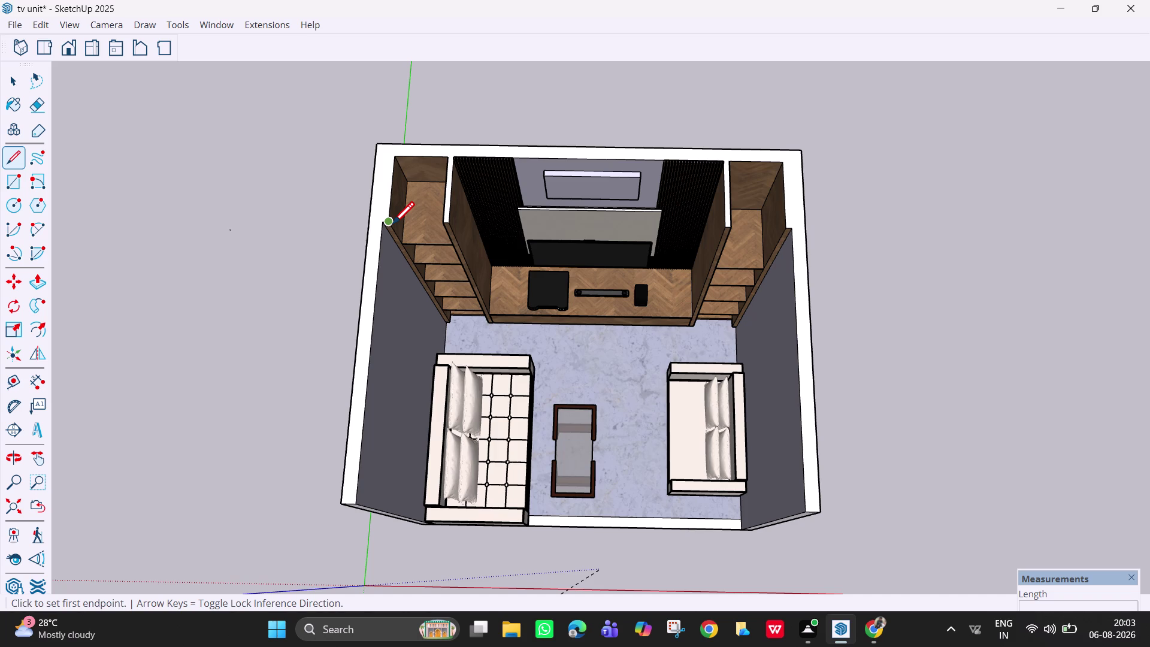
Draw edges along the back wall top and down the right wall's top rim.
click(392, 226)
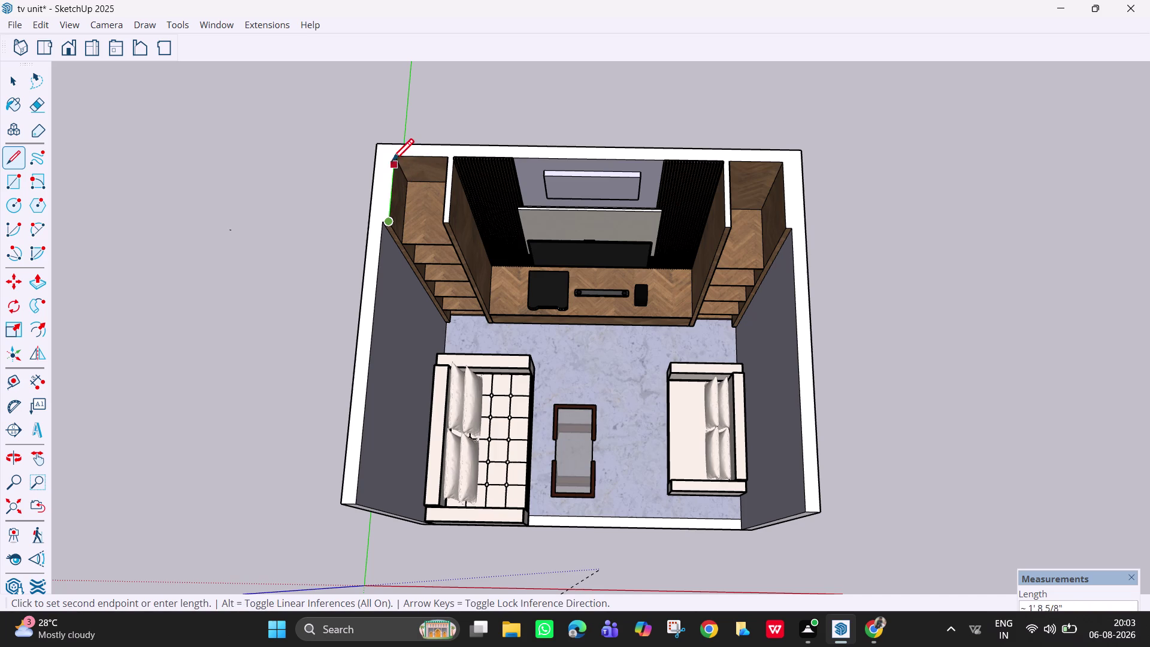
click(393, 158)
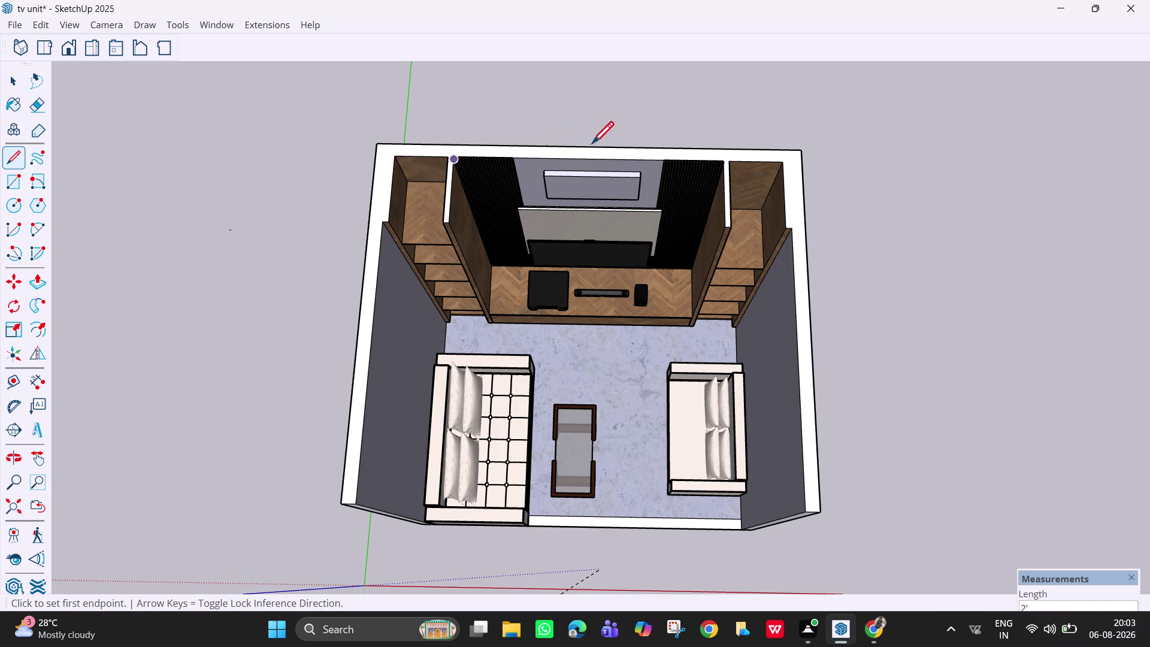
click(781, 165)
click(788, 229)
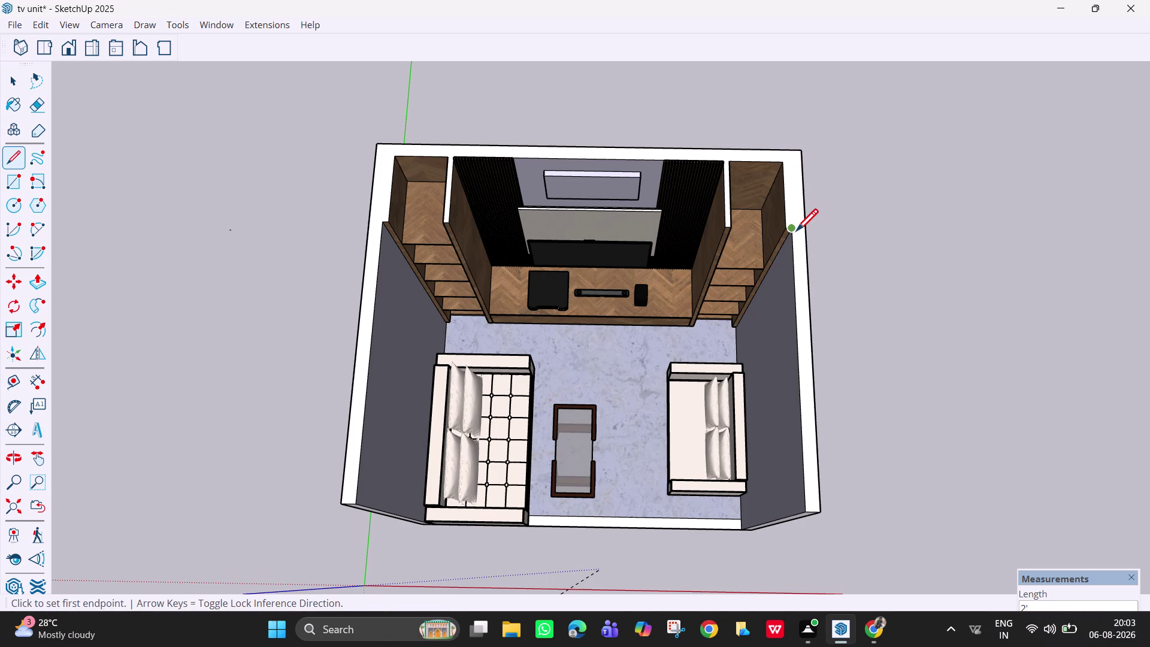
click(796, 230)
scroll(up, 3)
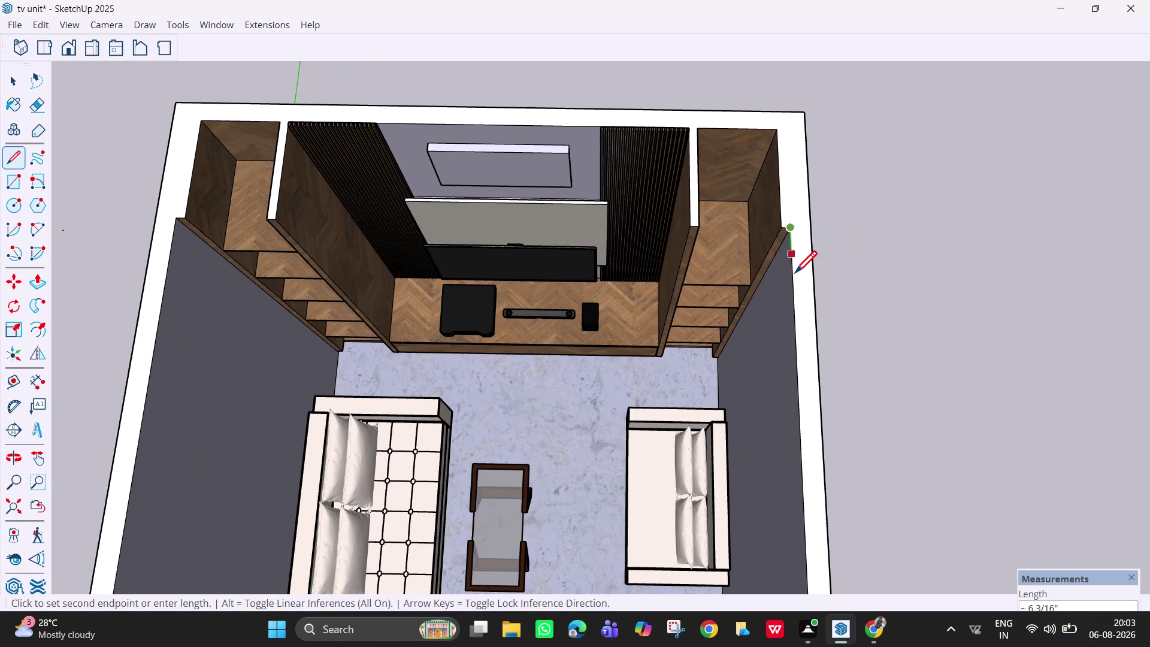
scroll(down, 3)
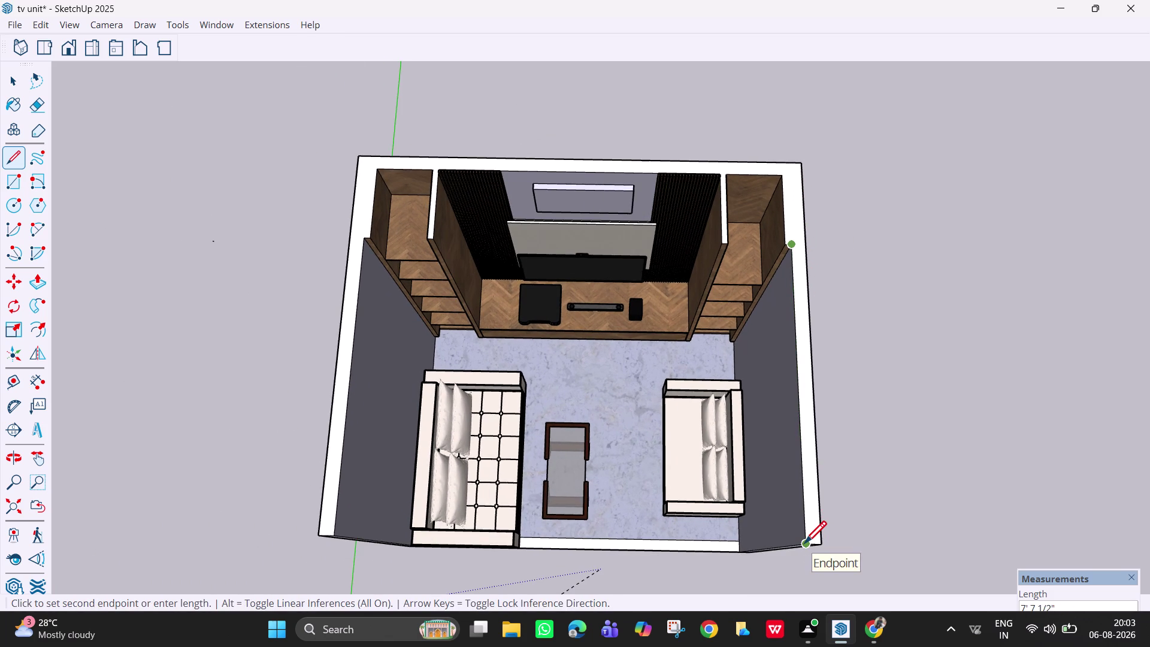
click(804, 546)
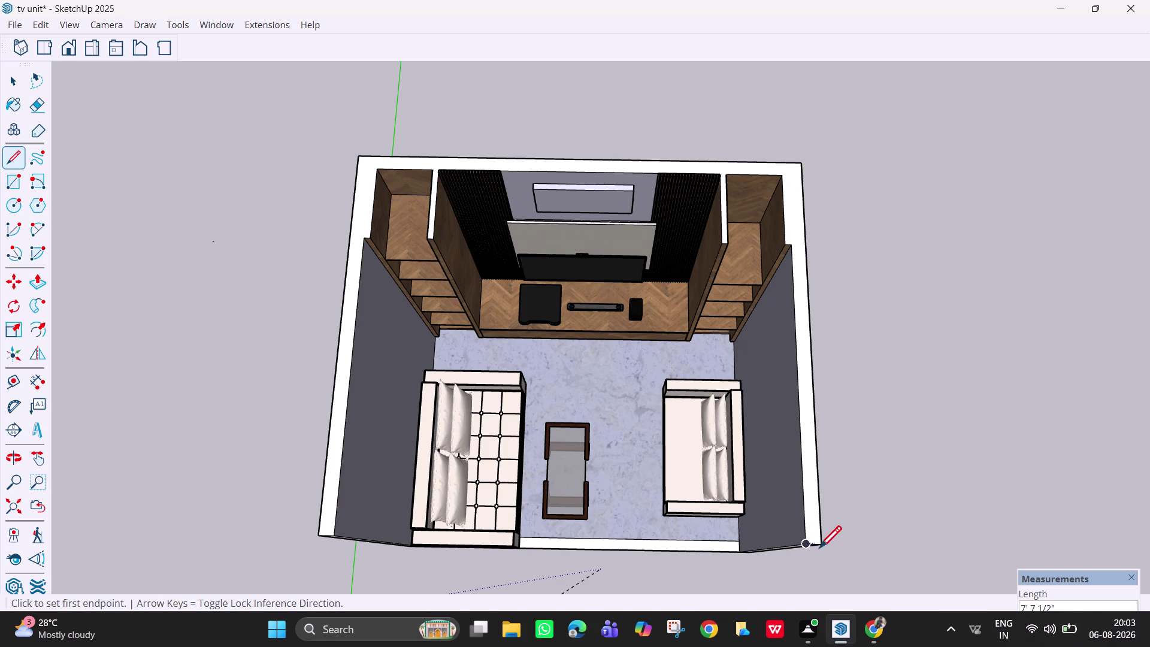
click(823, 546)
key(space)
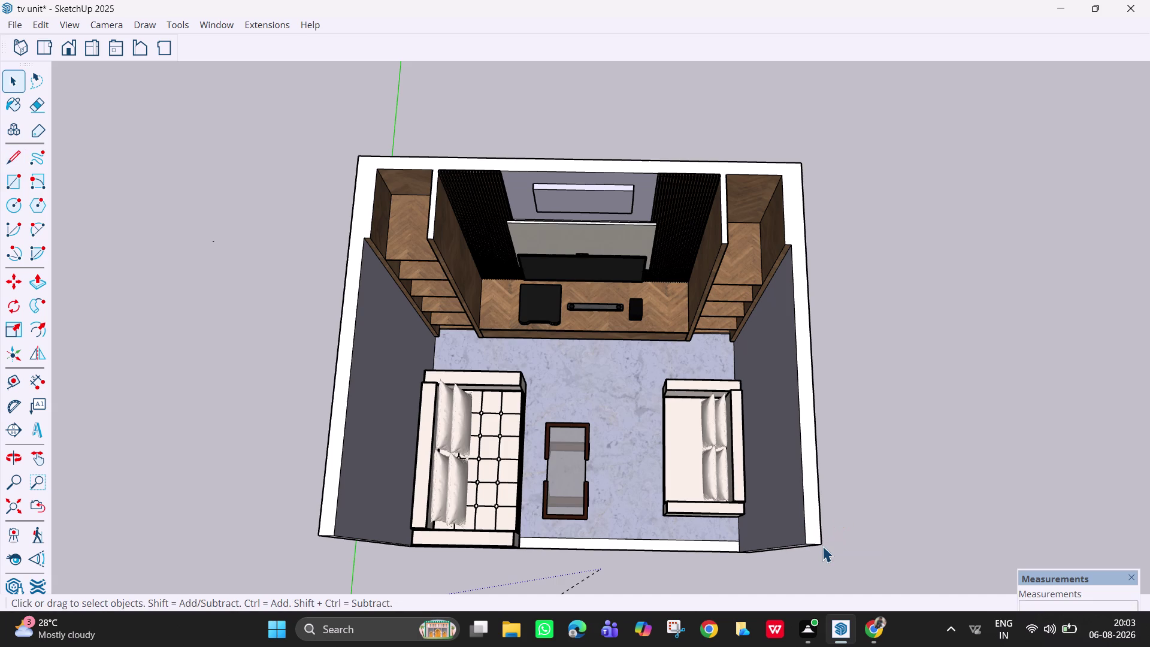
Draw an edge across the left wall's top rim to the back-left corner.
middle_drag(352, 513, 370, 442)
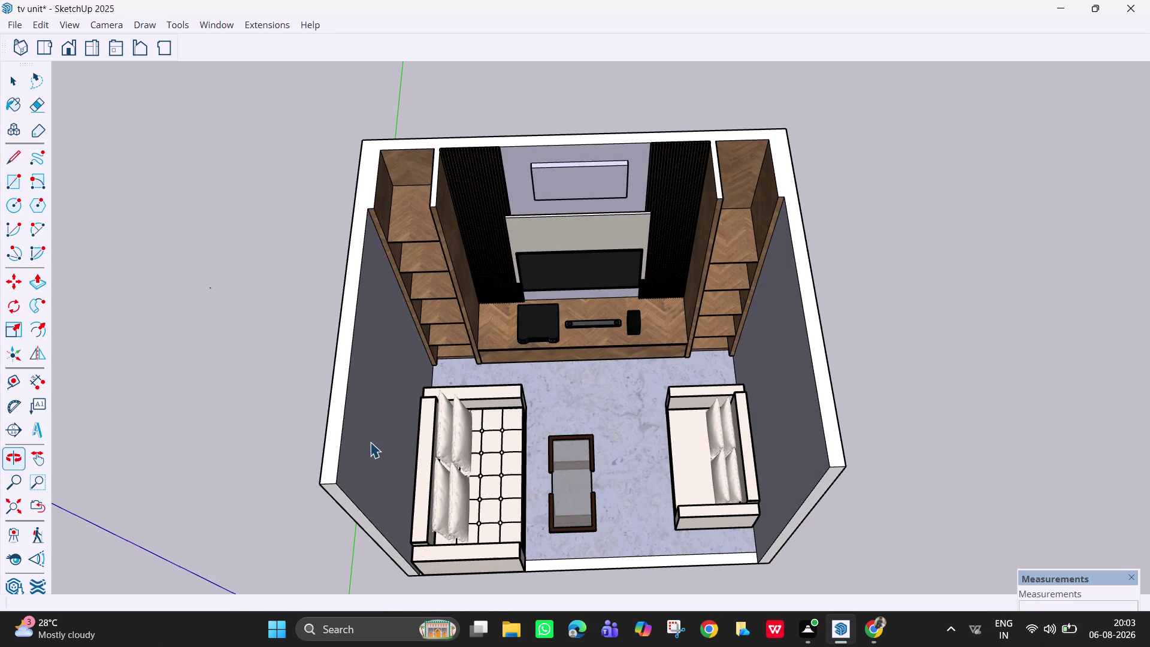
key(l)
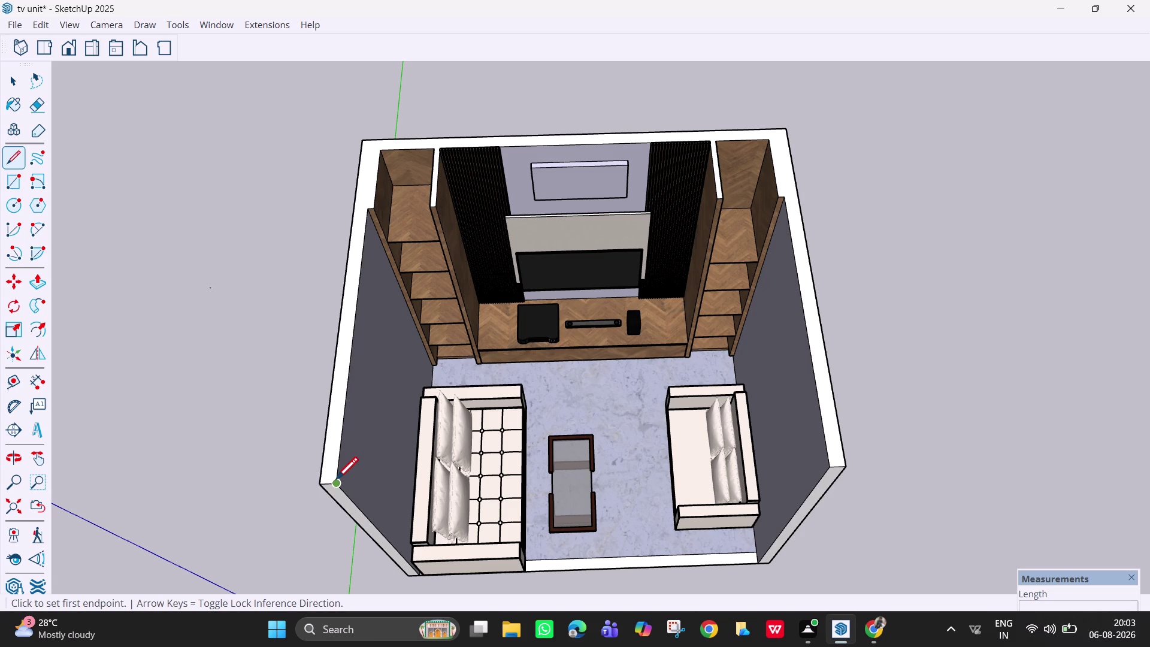
middle_click(394, 248)
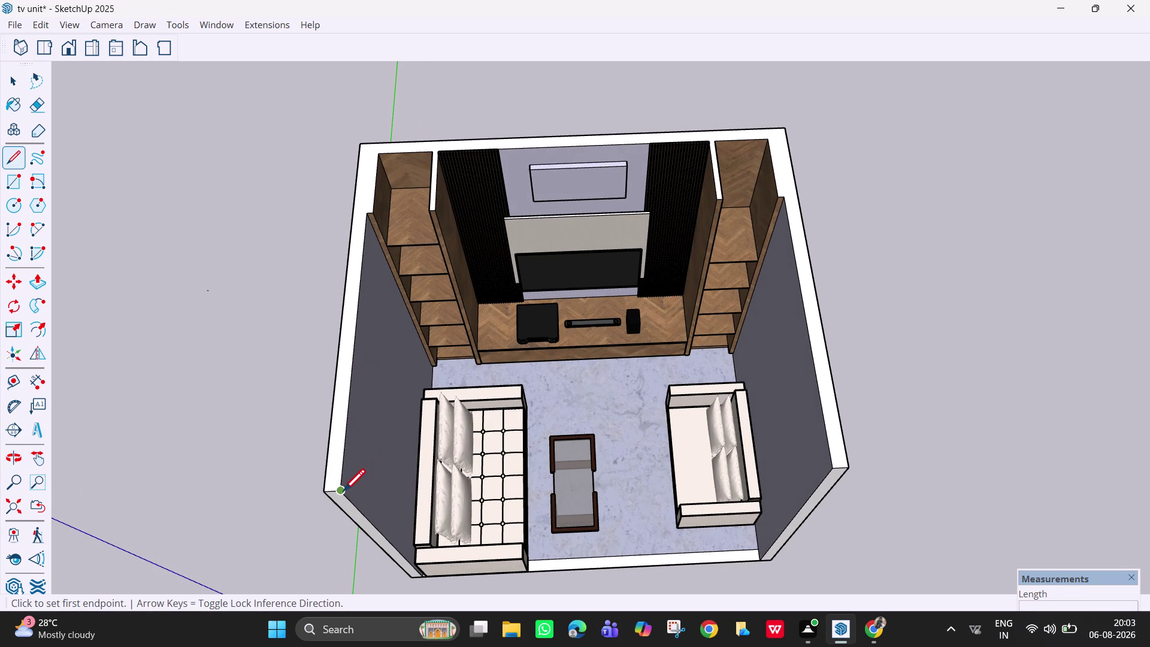
click(343, 493)
click(367, 216)
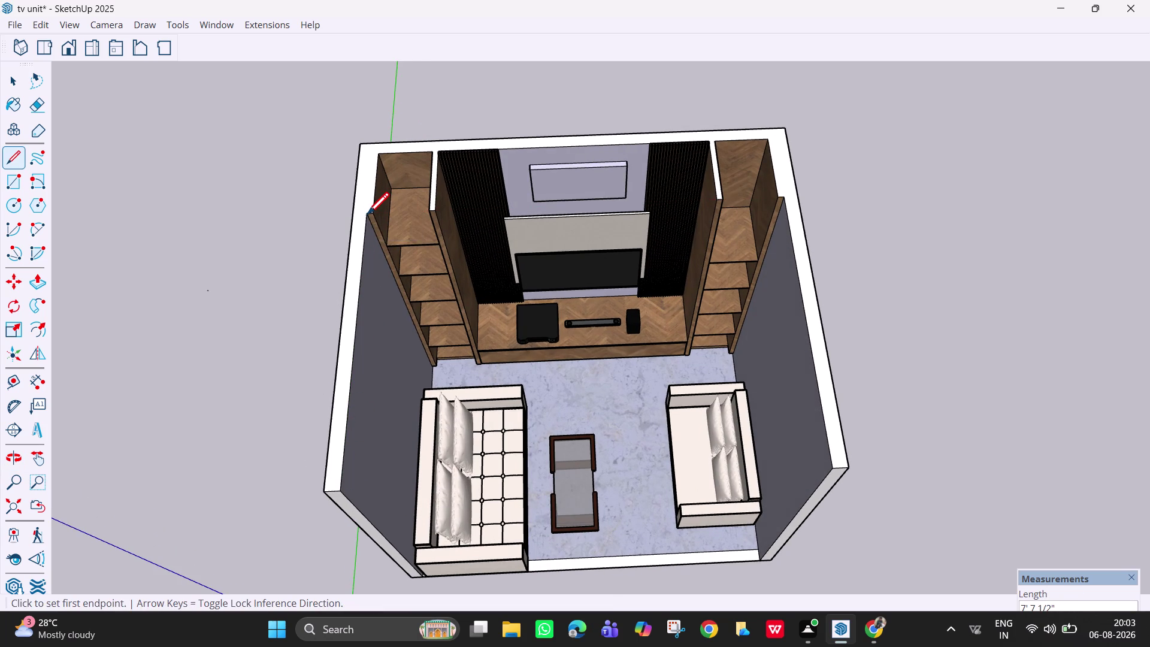
click(375, 216)
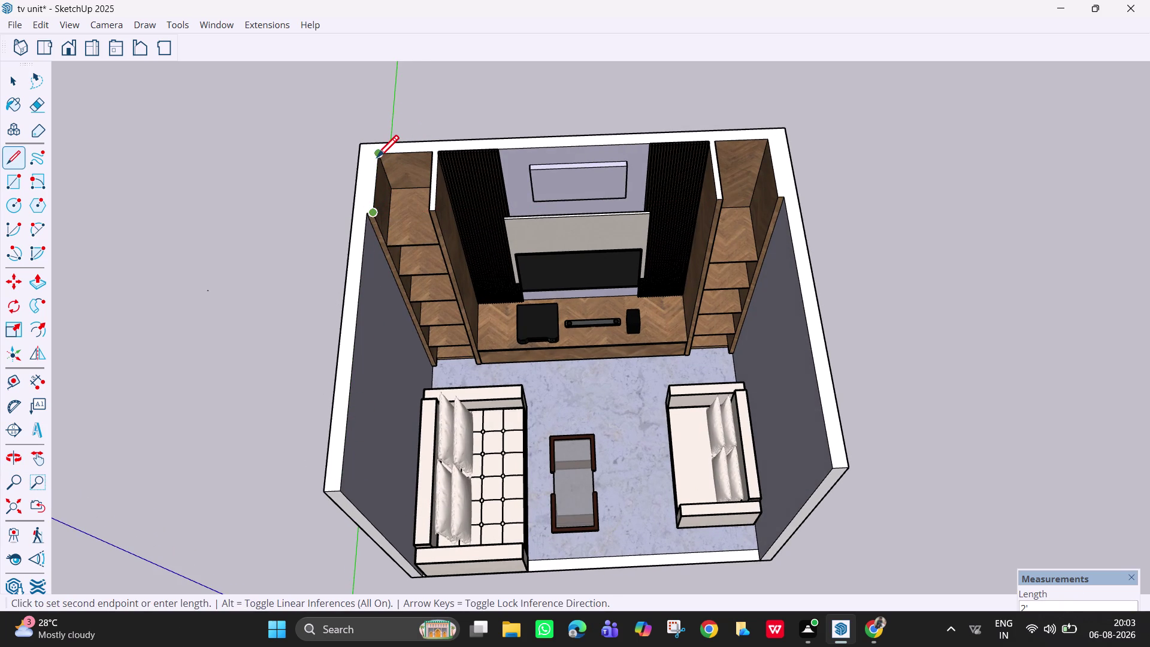
click(377, 159)
key(space)
Draw edges where the wall tops meet the shelving, including the right wall top.
middle_drag(374, 232, 317, 189)
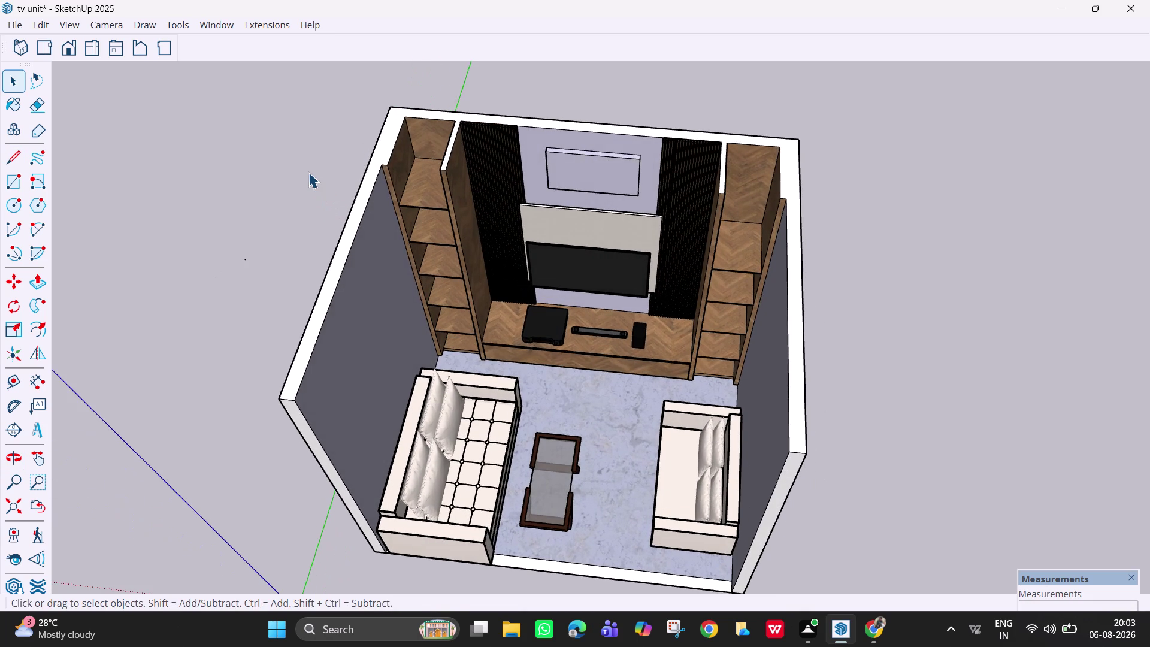
middle_drag(382, 169, 397, 219)
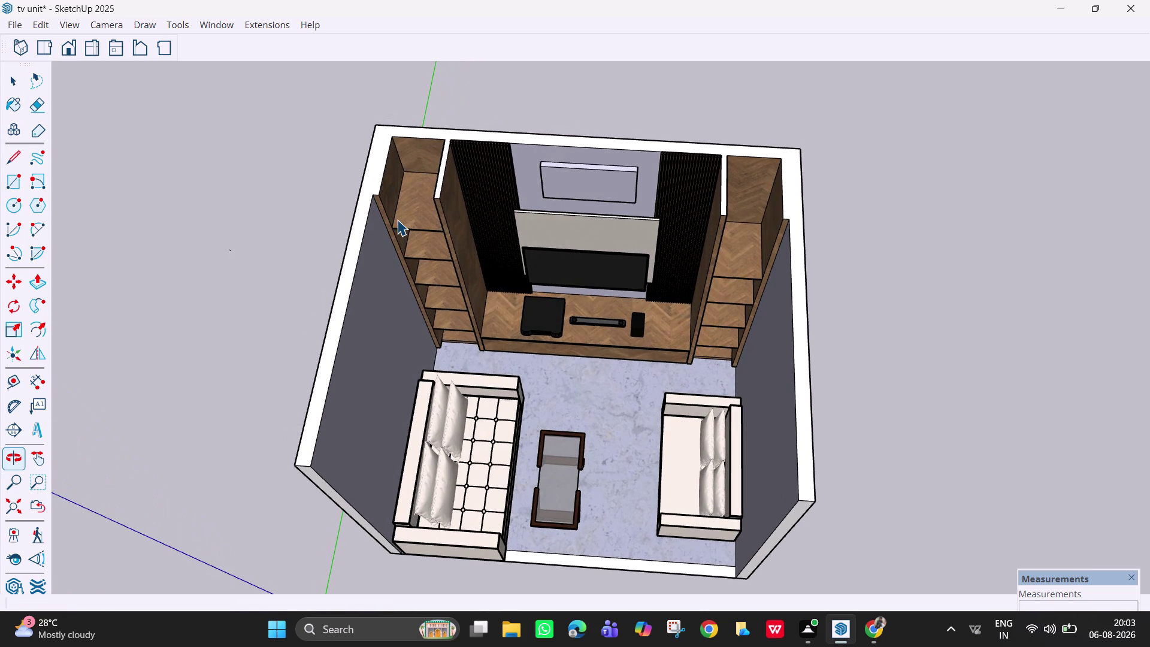
key(l)
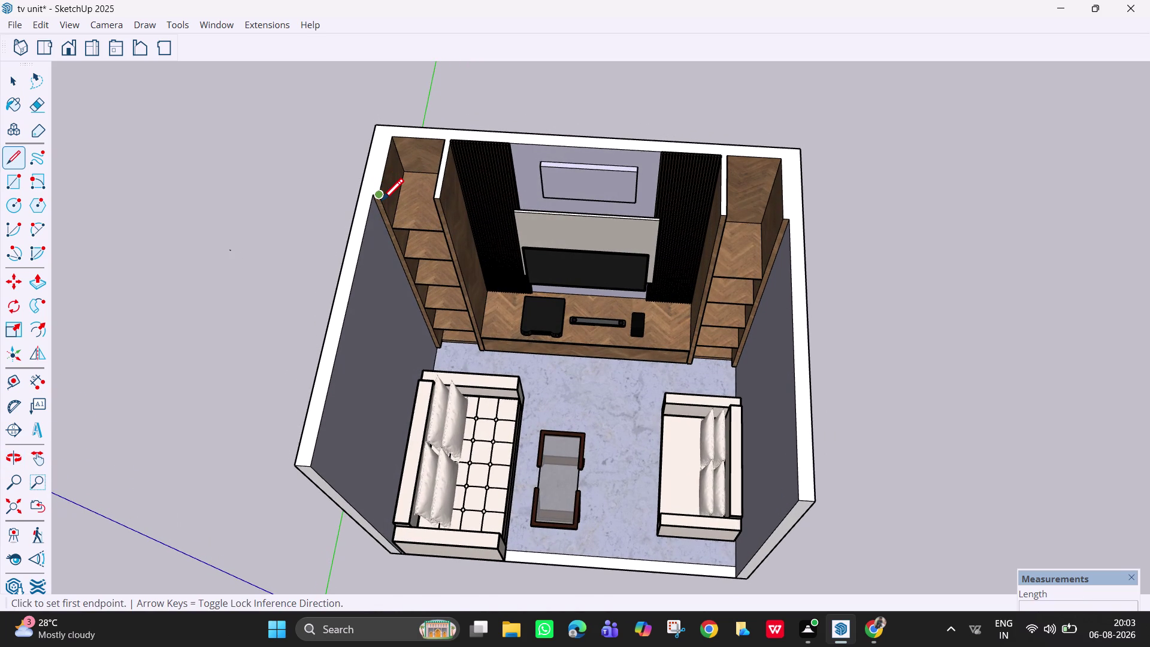
click(382, 203)
click(358, 197)
click(784, 224)
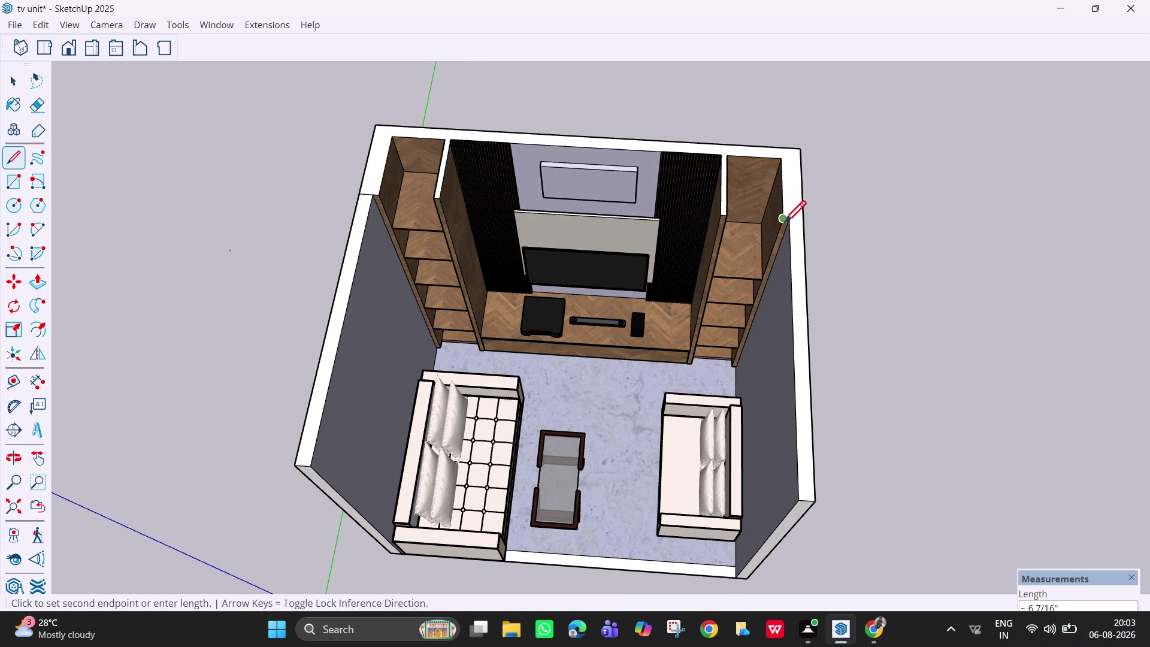
click(801, 222)
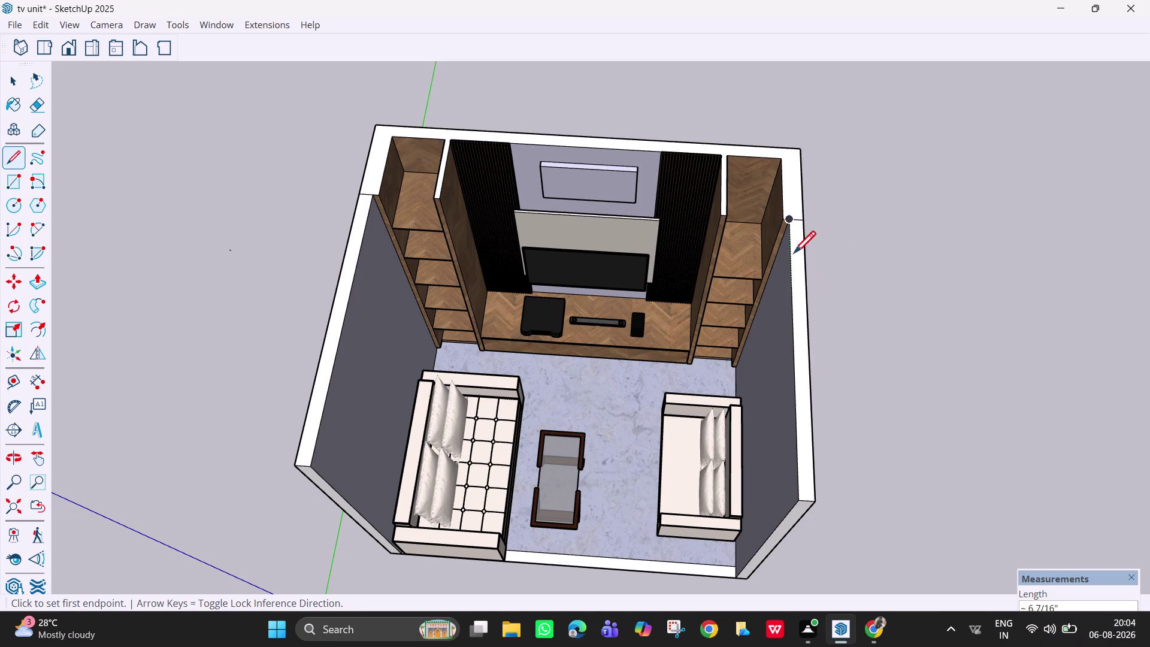
key(space)
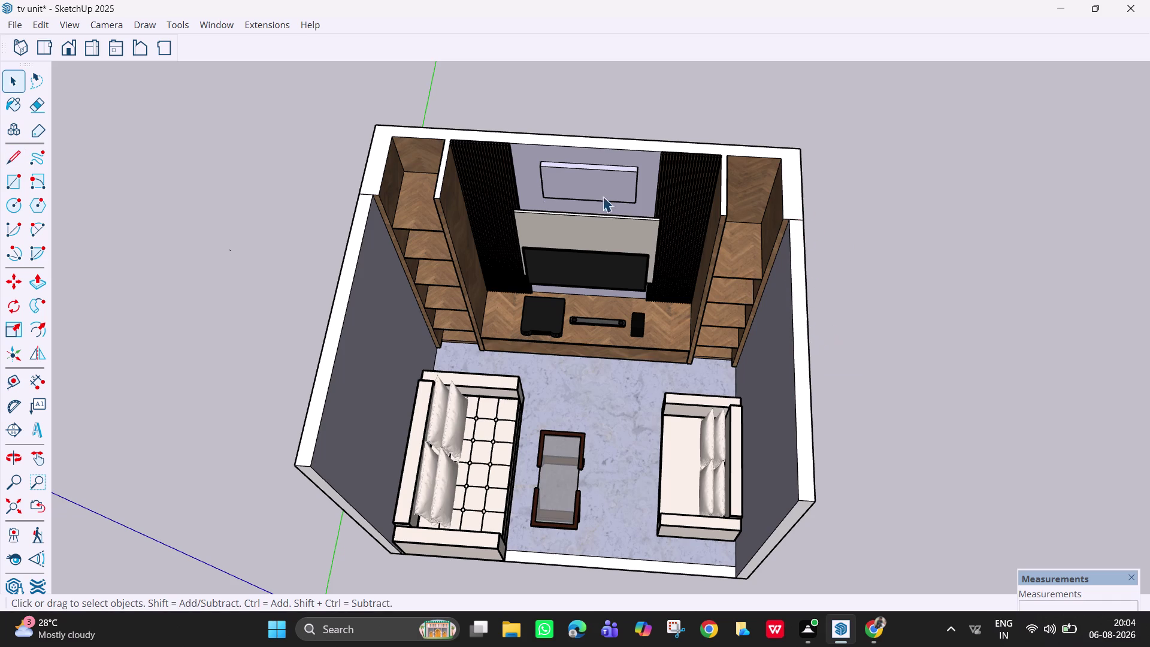
key(r)
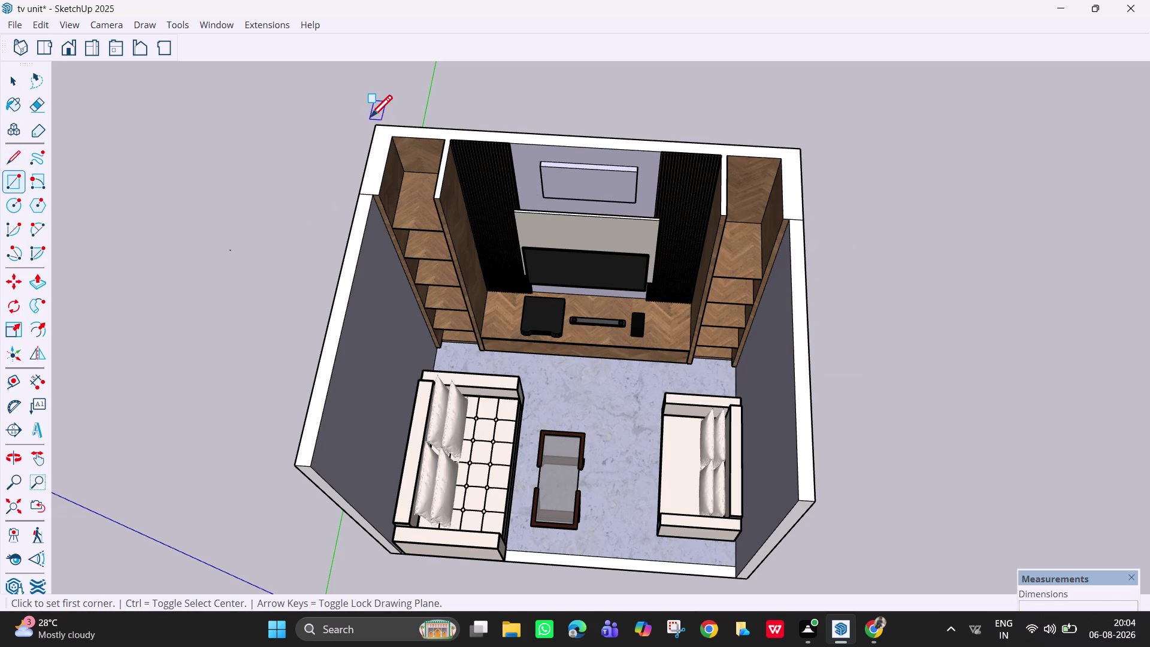
click(376, 128)
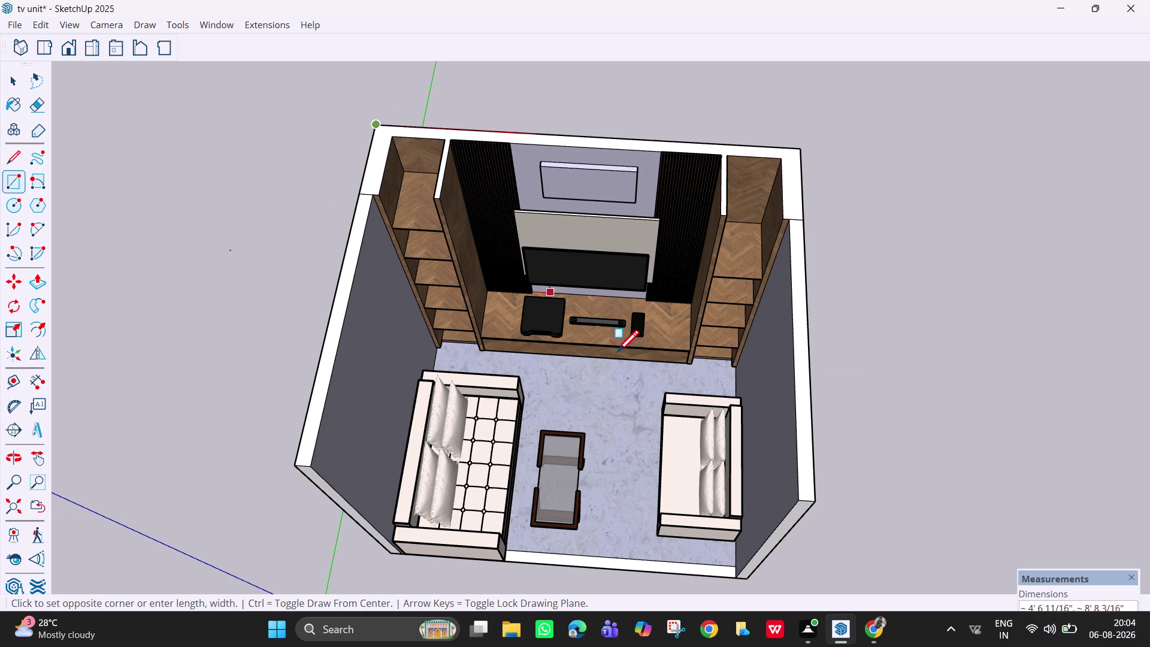
key(Up)
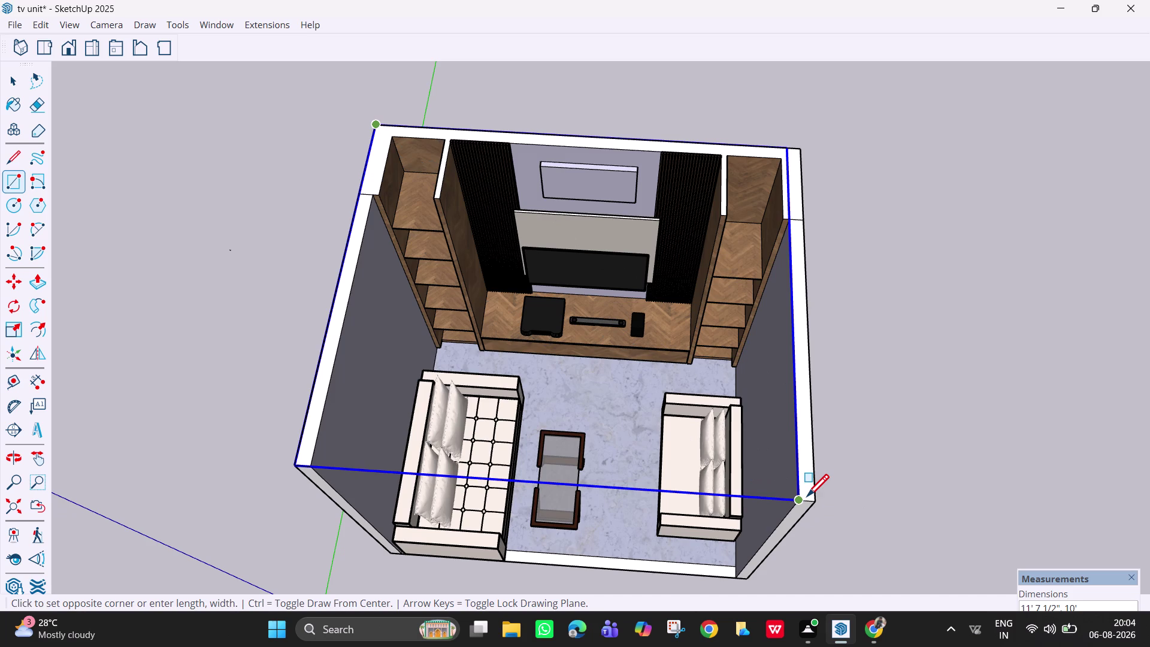
click(814, 501)
middle_drag(698, 455, 690, 439)
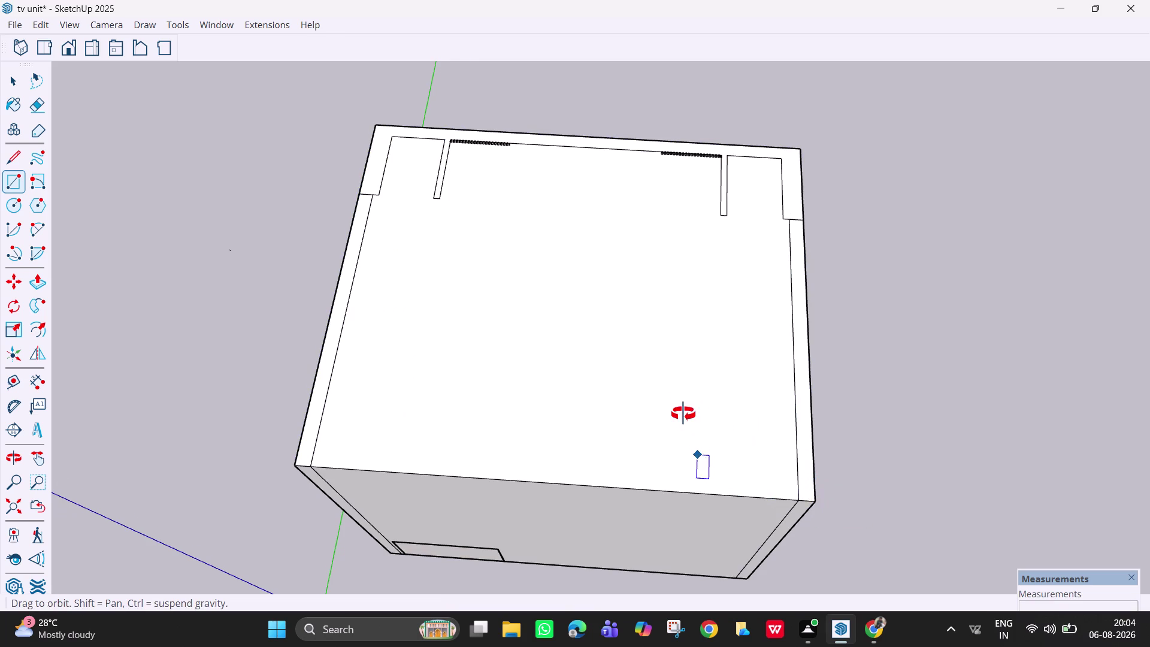
middle_drag(690, 439, 681, 403)
key(ctrl+z)
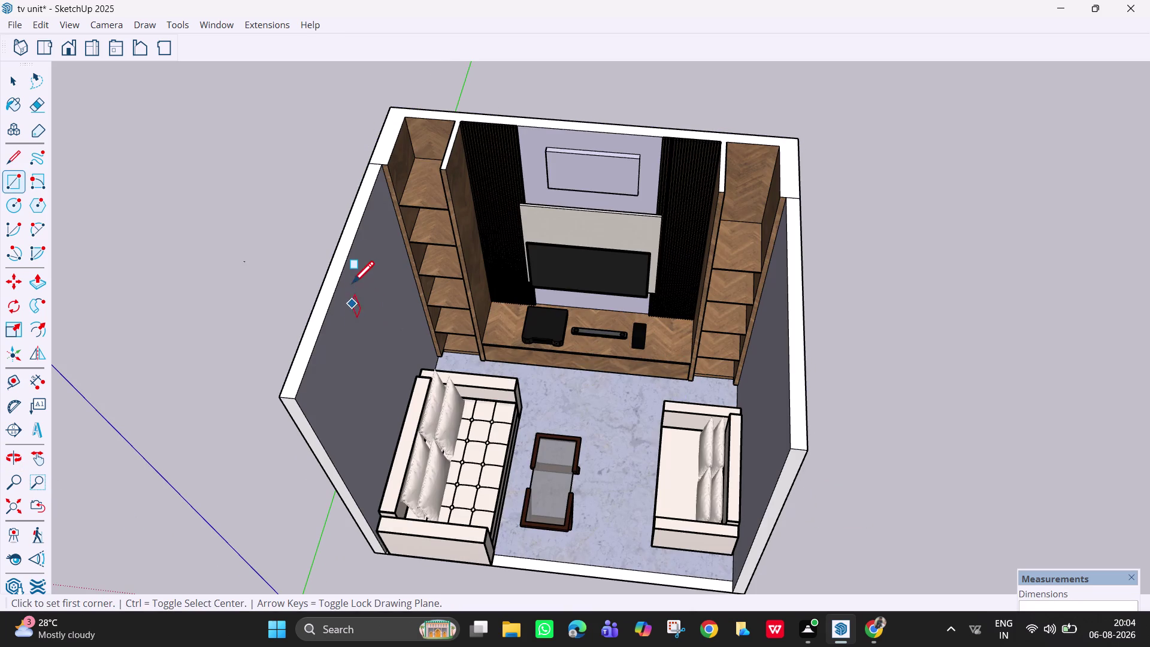
middle_drag(496, 414, 530, 269)
middle_drag(559, 400, 555, 380)
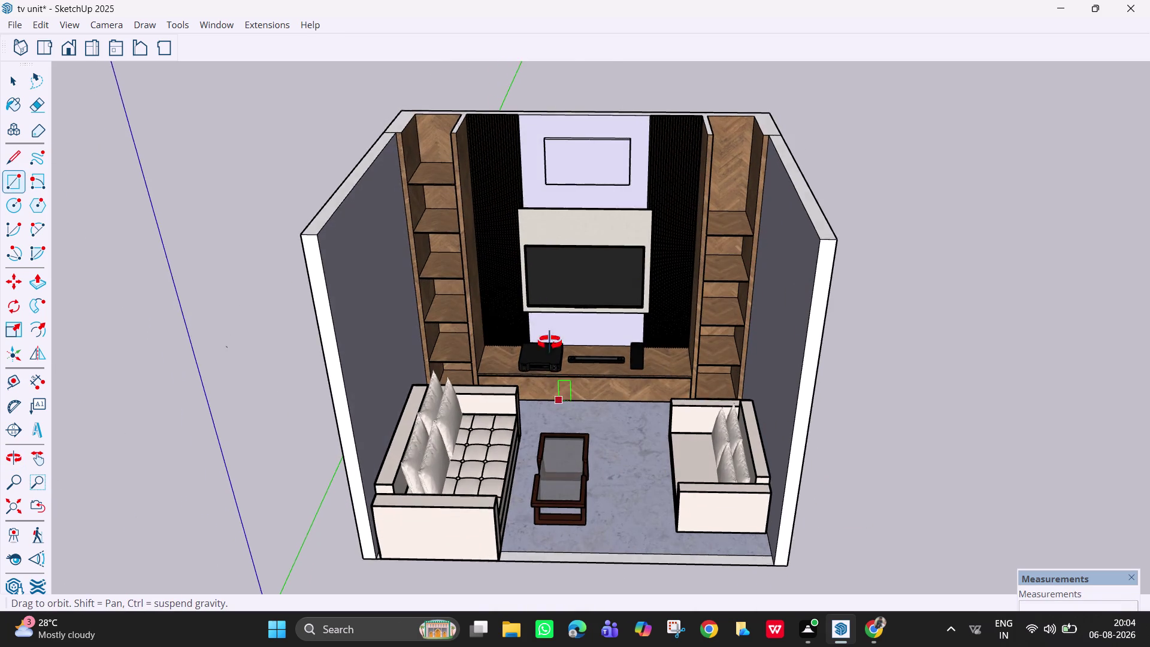
middle_drag(554, 380, 556, 368)
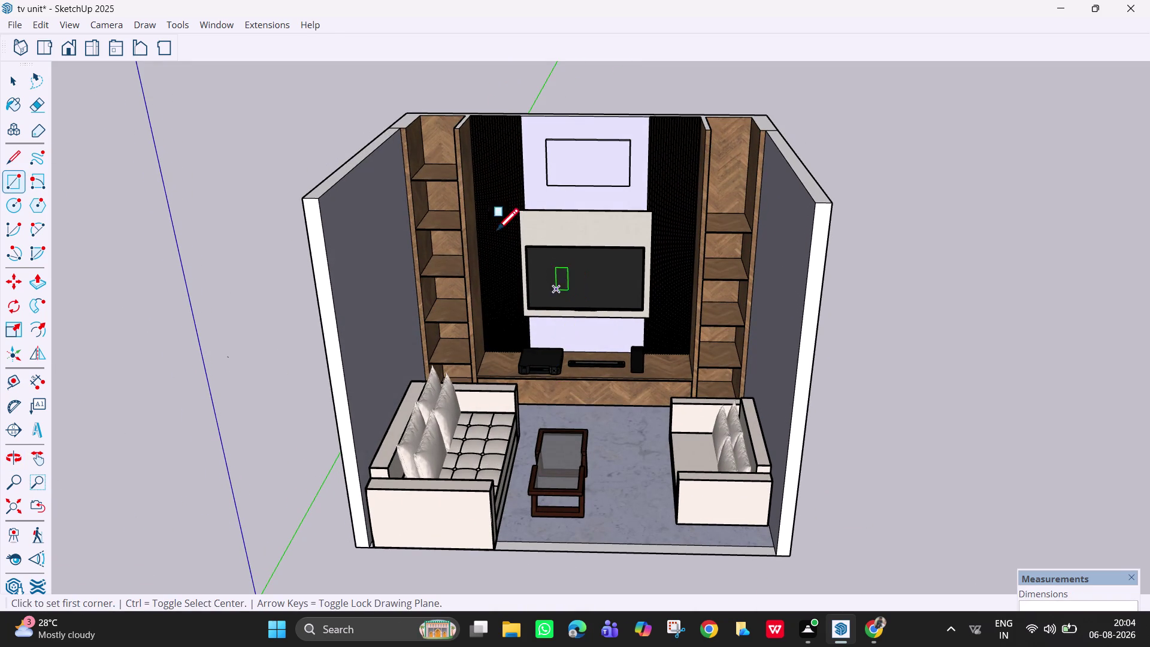
middle_drag(438, 136, 453, 400)
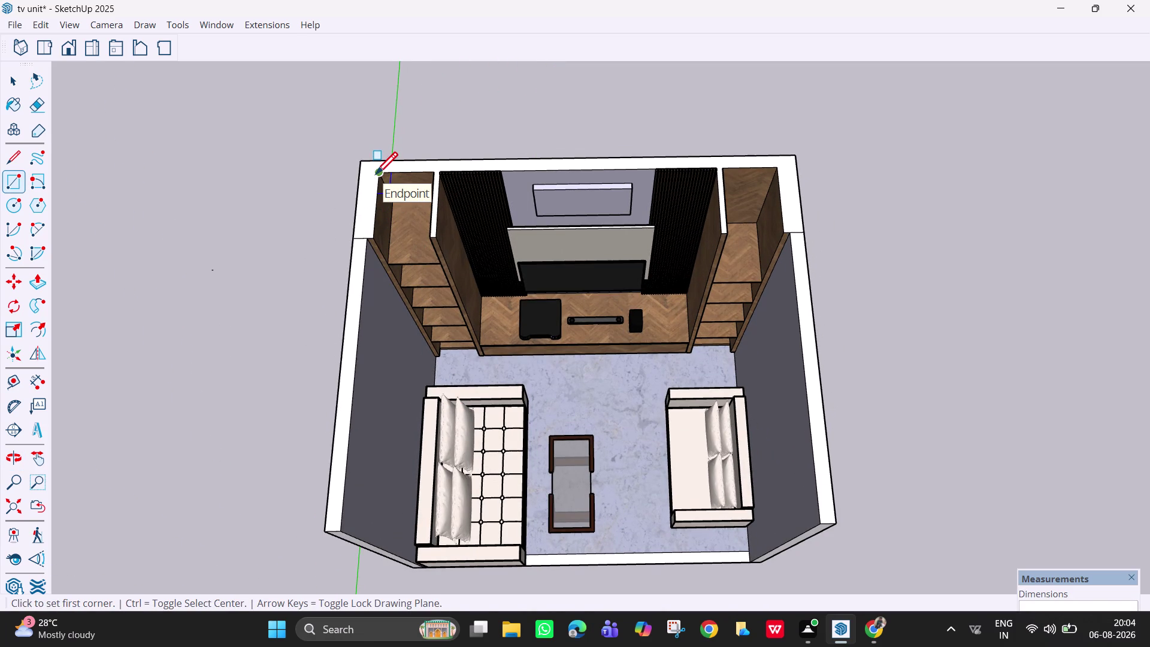
Cancel a trial rectangle and draw a short line along the top wall edge.
click(375, 176)
click(365, 174)
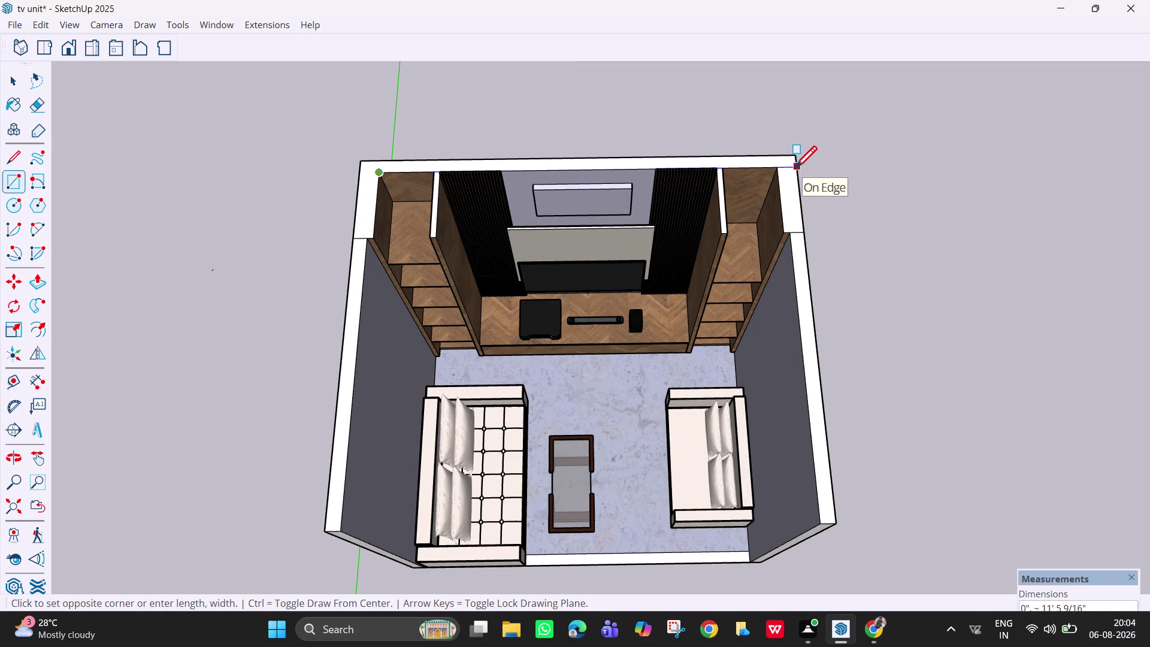
key(space)
key(space)
key(l)
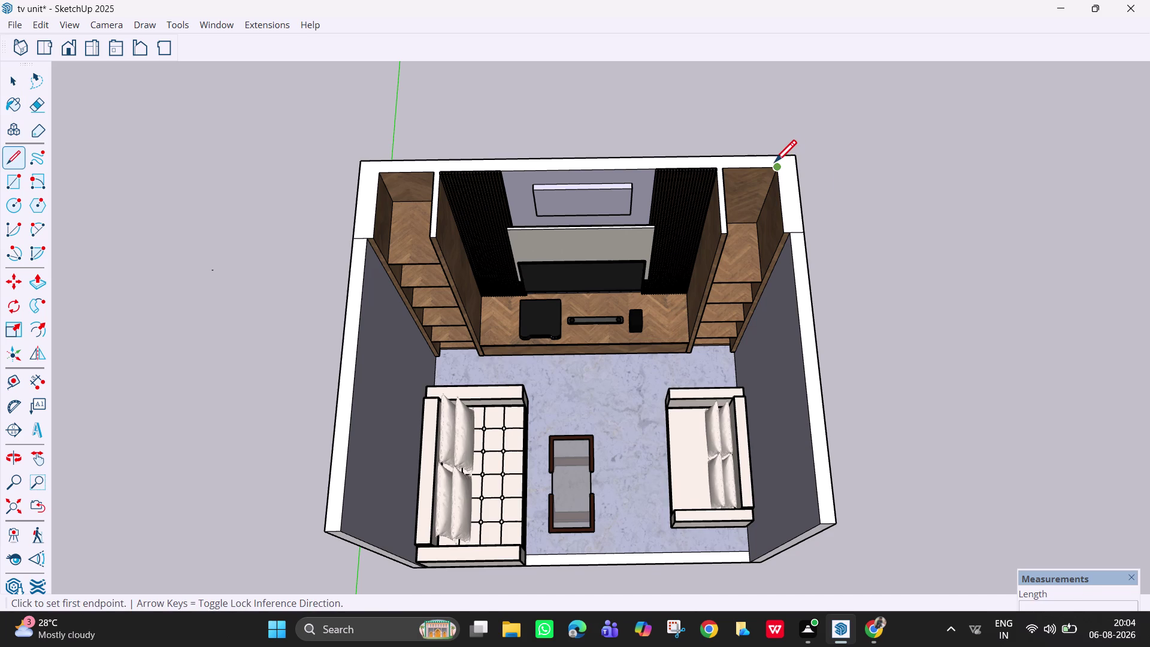
click(777, 169)
click(795, 170)
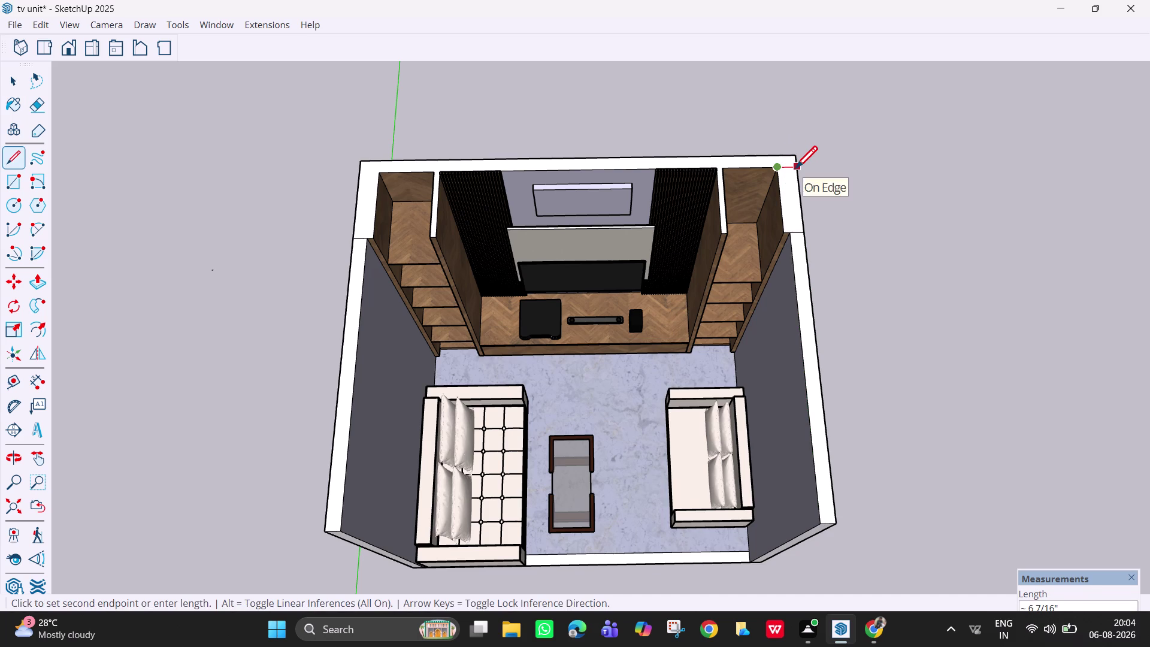
click(380, 172)
click(358, 177)
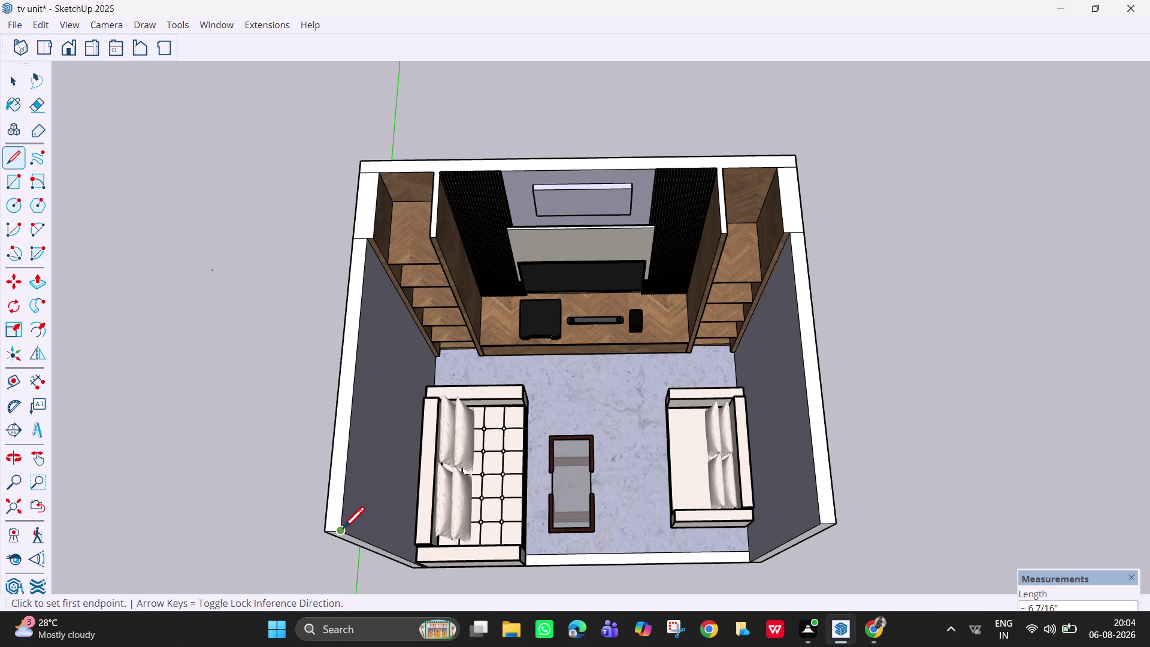
key(space)
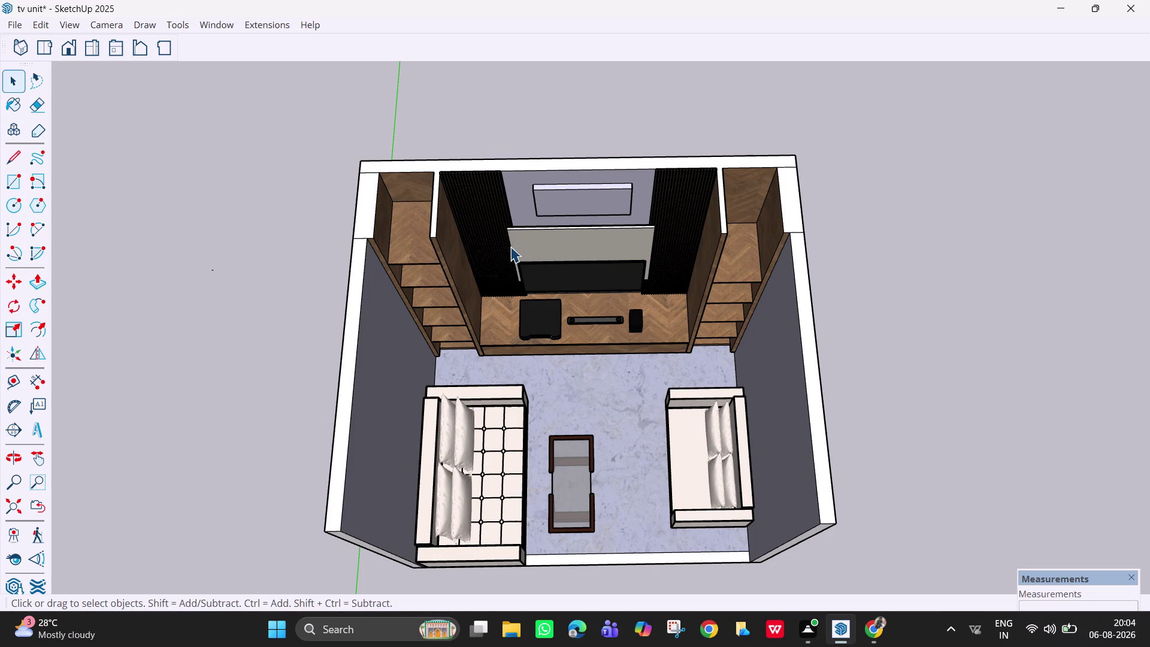
Start a rectangle at the room's top-left outer wall corner.
key(r)
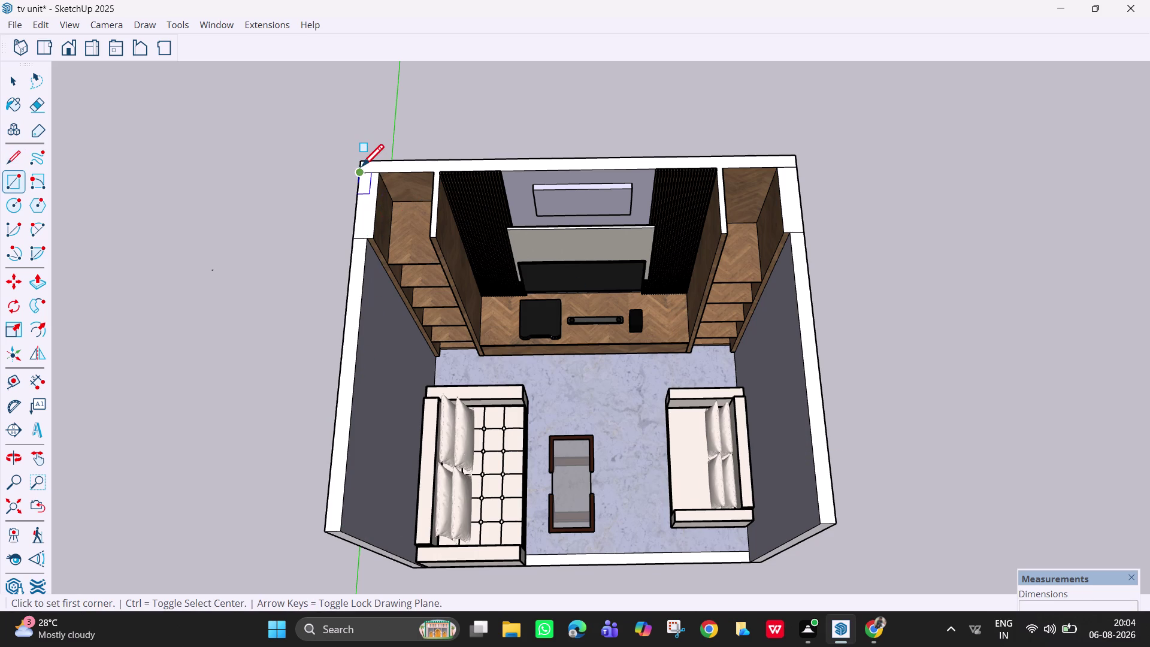
click(363, 165)
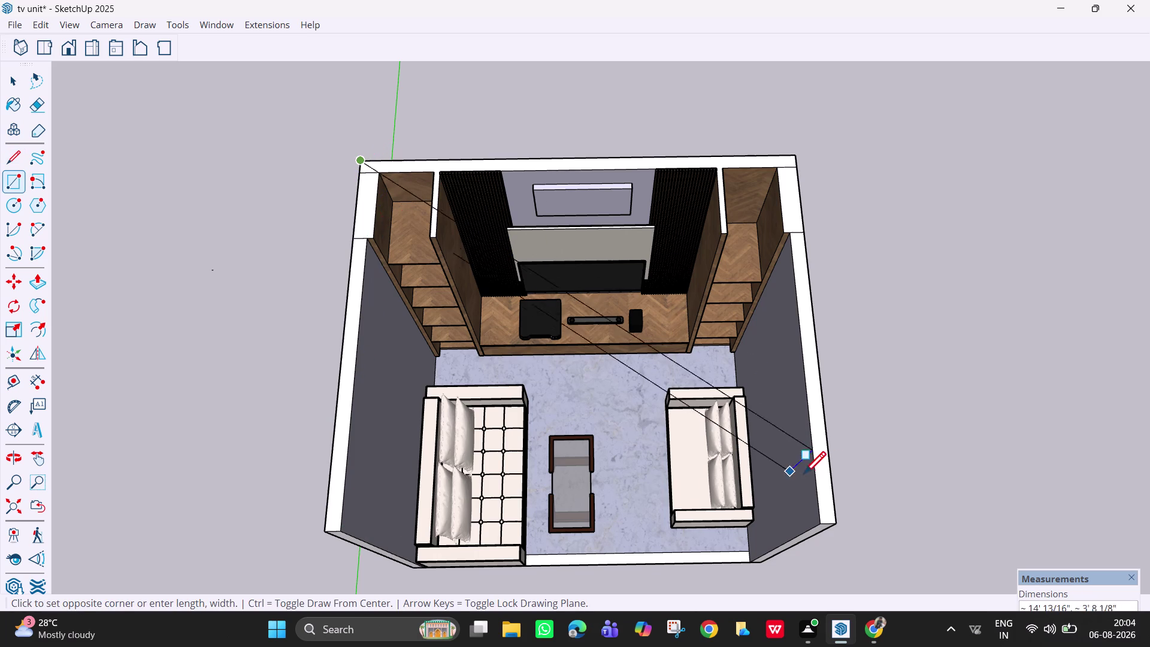
key(Up)
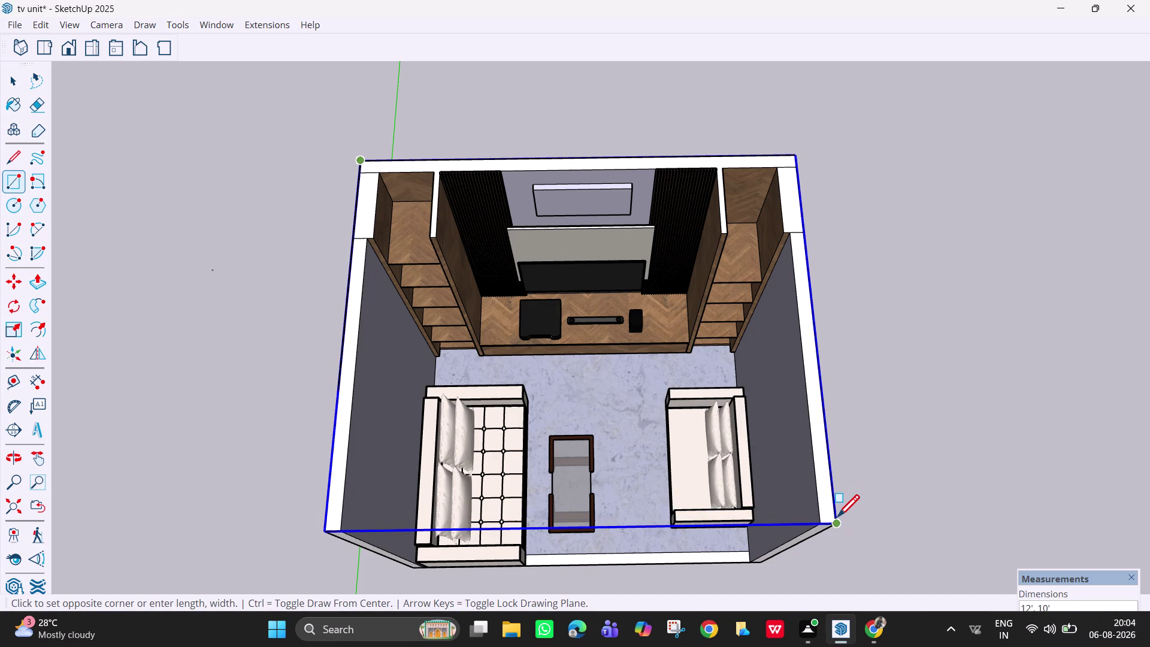
Finish the rectangle at the bottom-right corner, undo it, and orbit beneath the room.
click(837, 519)
key(ctrl+z)
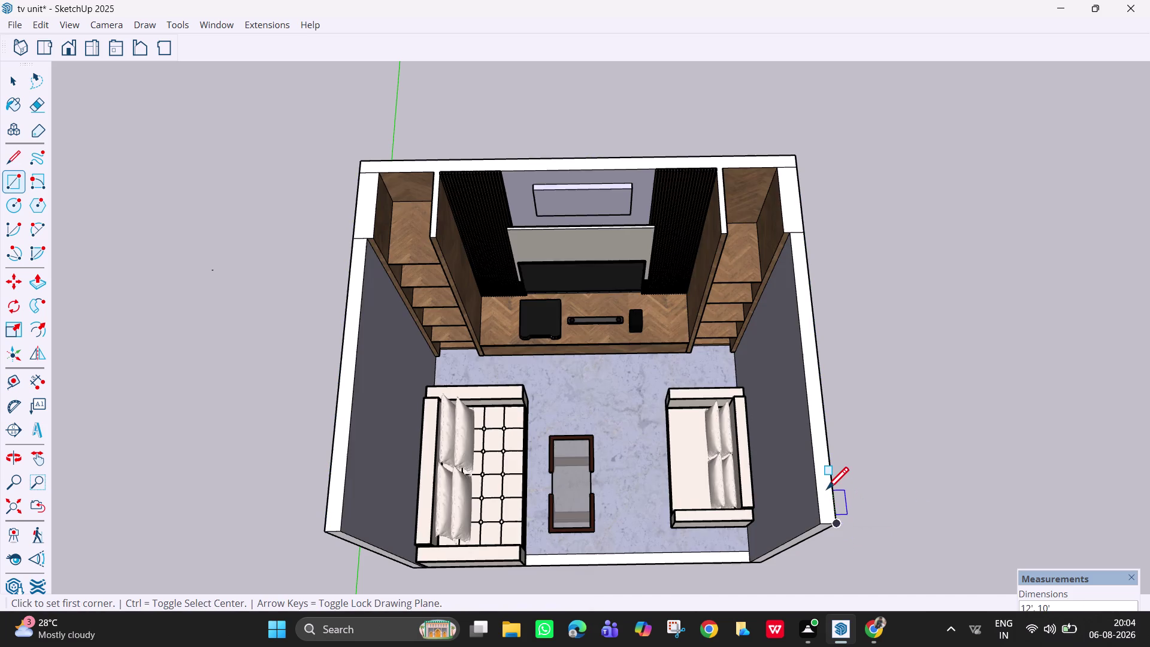
middle_drag(716, 522, 571, 227)
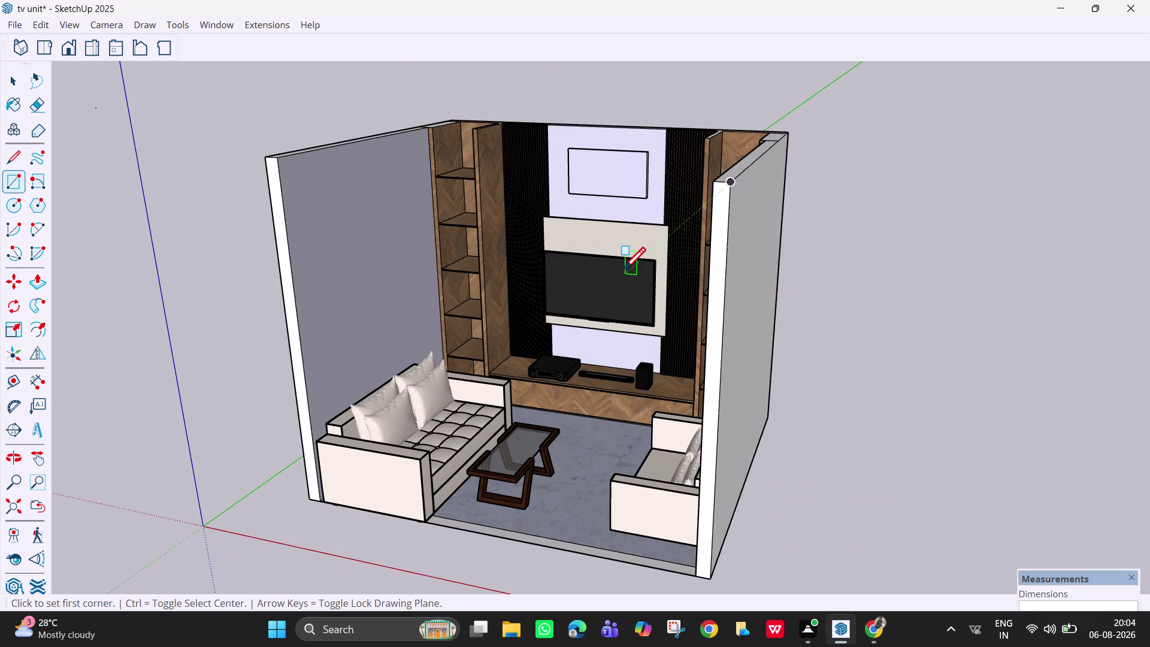
middle_drag(601, 245, 684, 337)
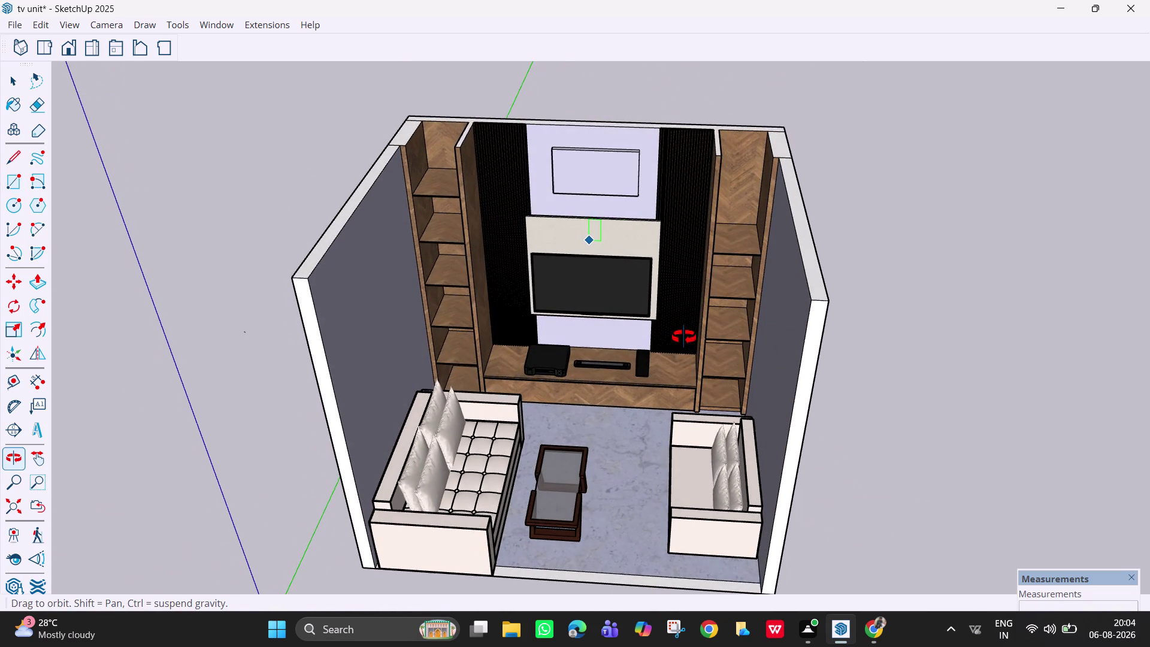
middle_drag(684, 337, 681, 335)
scroll(down, 3)
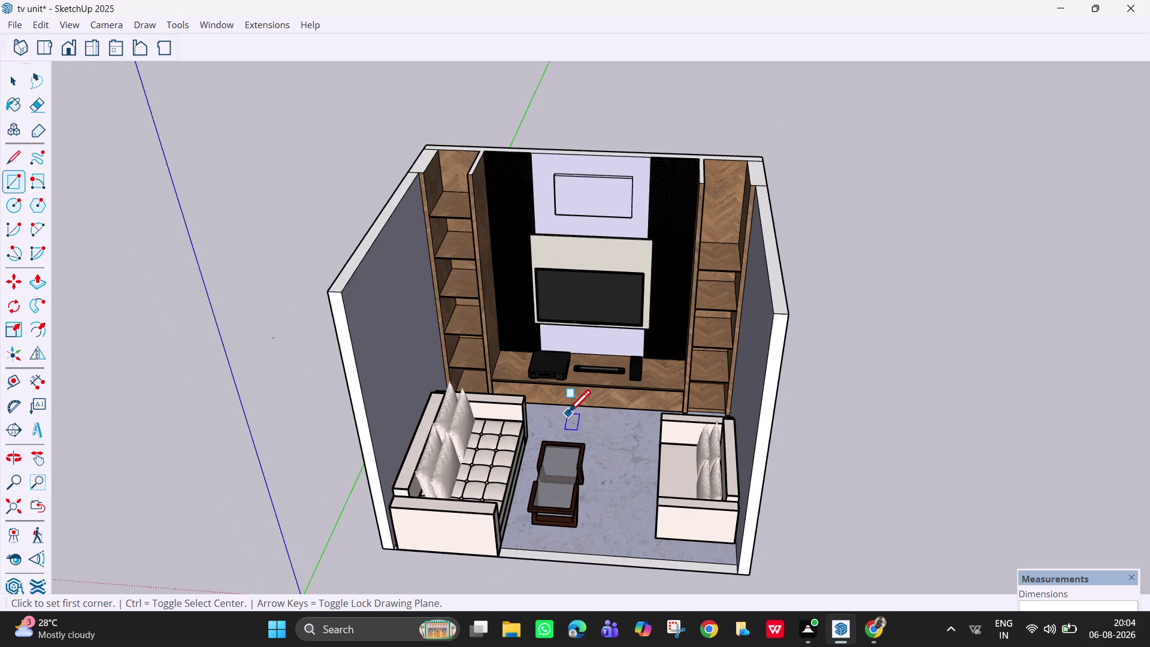
middle_drag(568, 436, 538, 204)
middle_drag(467, 601, 498, 433)
middle_drag(495, 537, 497, 460)
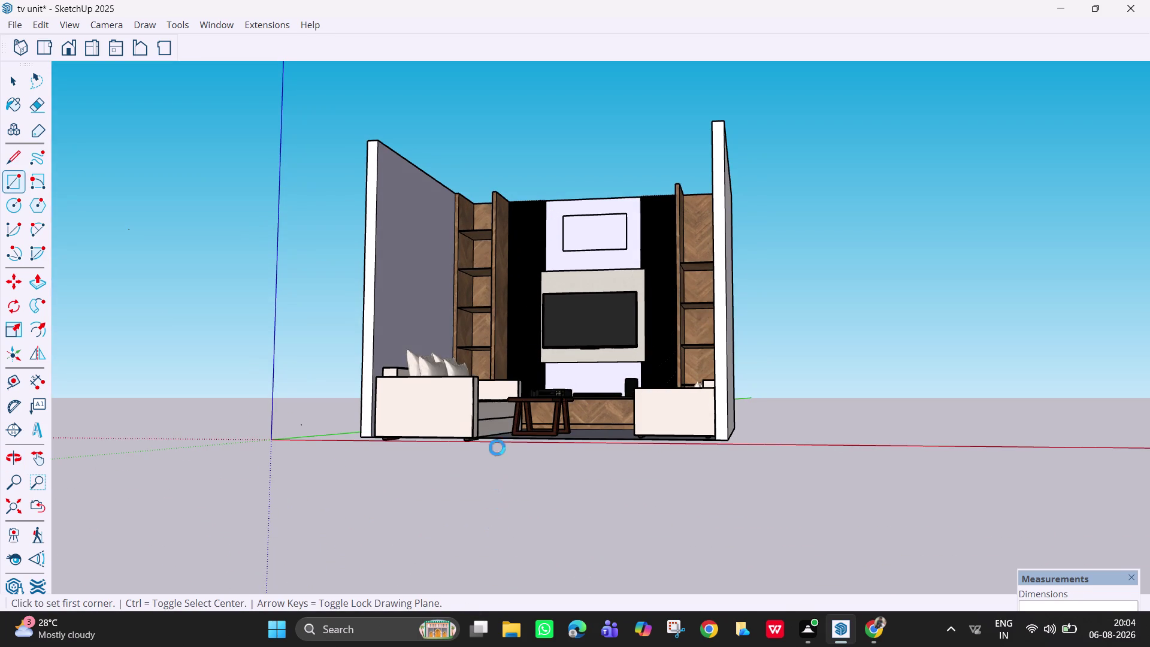
middle_drag(497, 460, 497, 424)
Push/pull the floor face 6 inches to form the base slab.
middle_drag(511, 481, 511, 420)
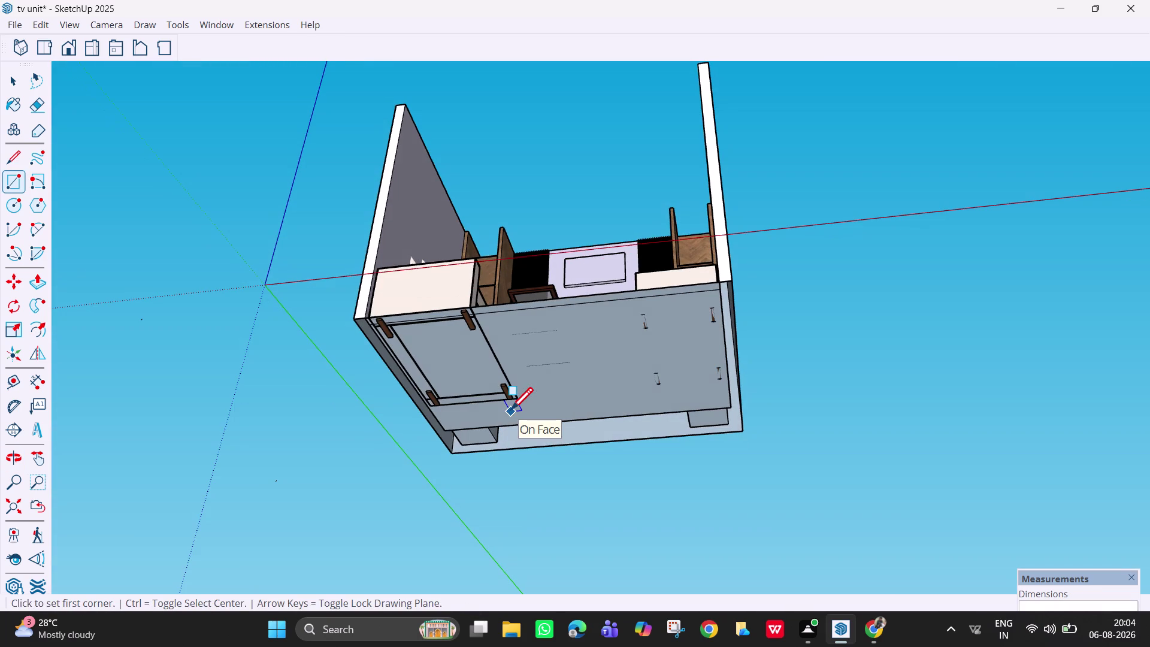
key(p)
click(556, 360)
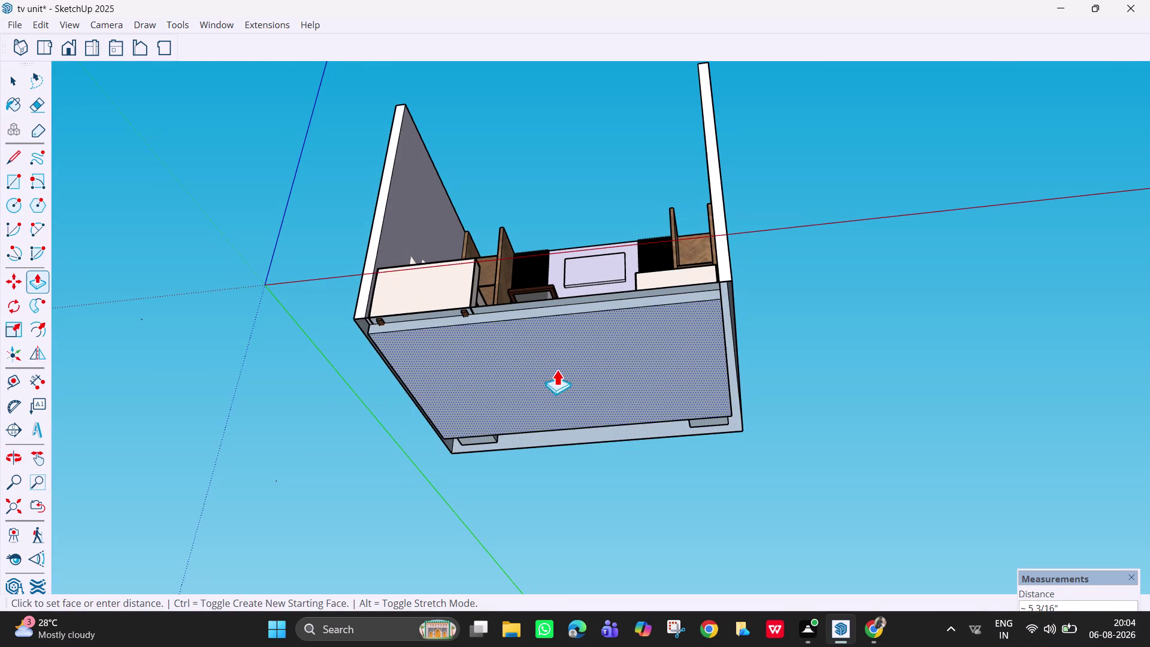
key(6)
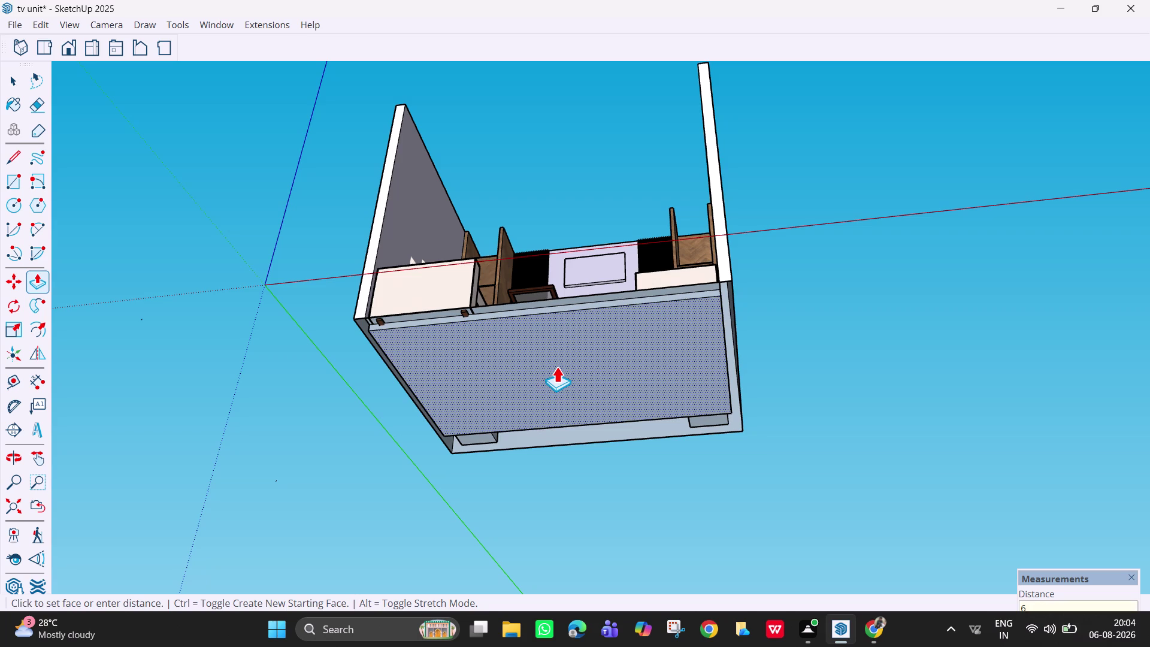
key(Return)
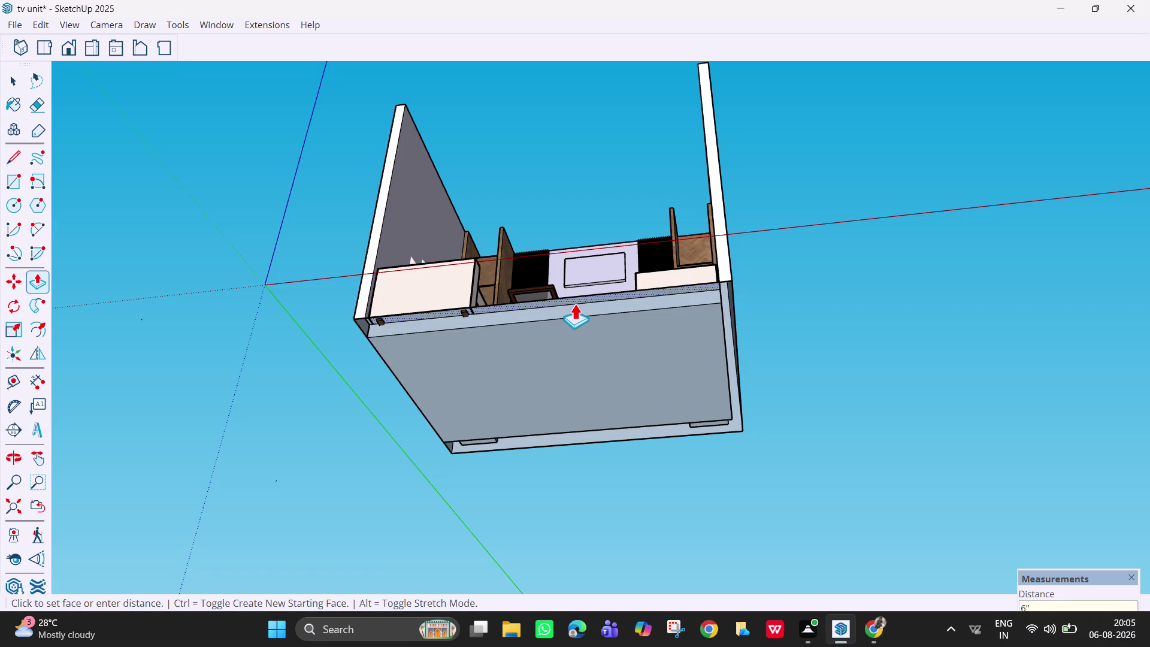
double_click(575, 302)
double_click(729, 325)
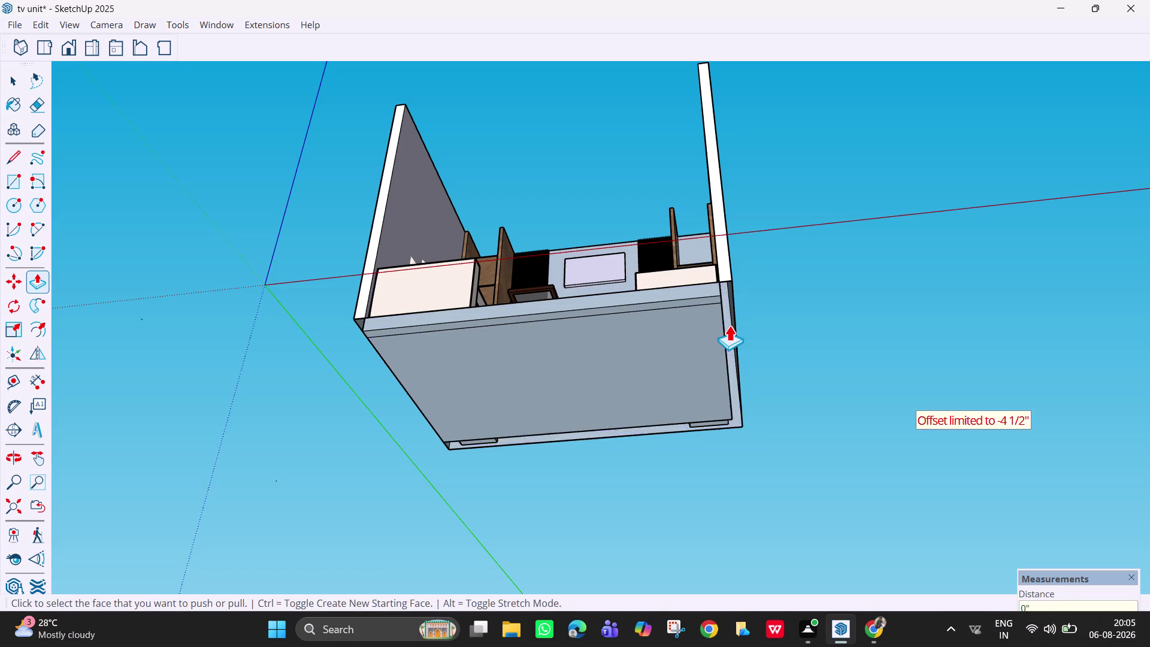
middle_drag(570, 325, 609, 517)
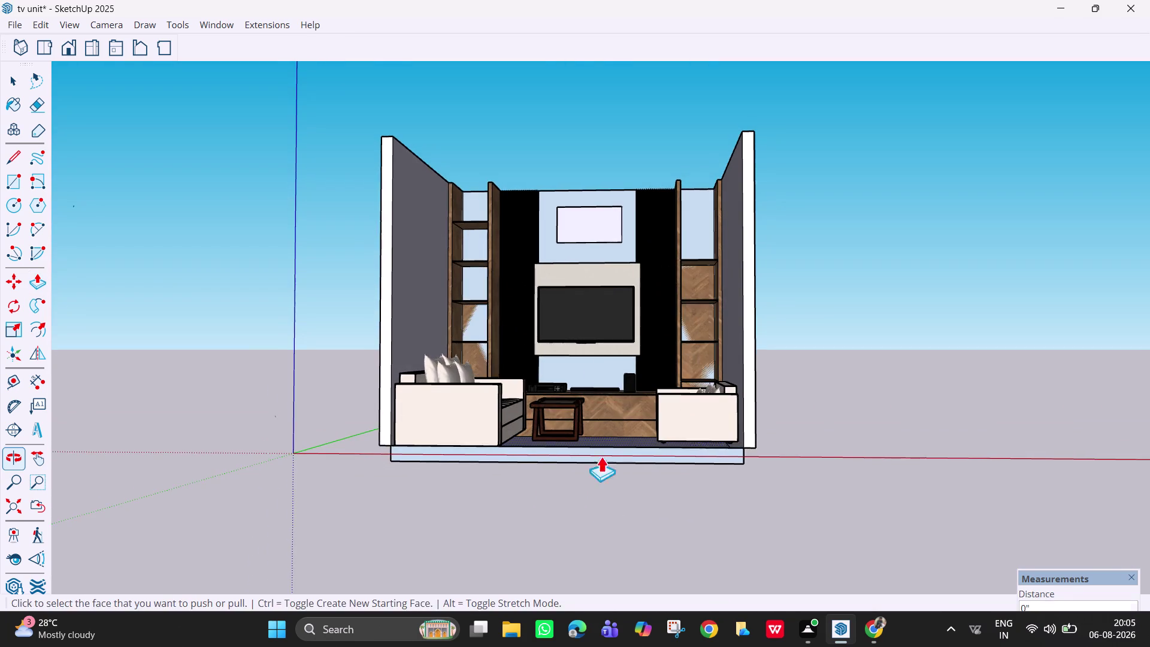
middle_drag(646, 306, 623, 417)
key(ctrl+z)
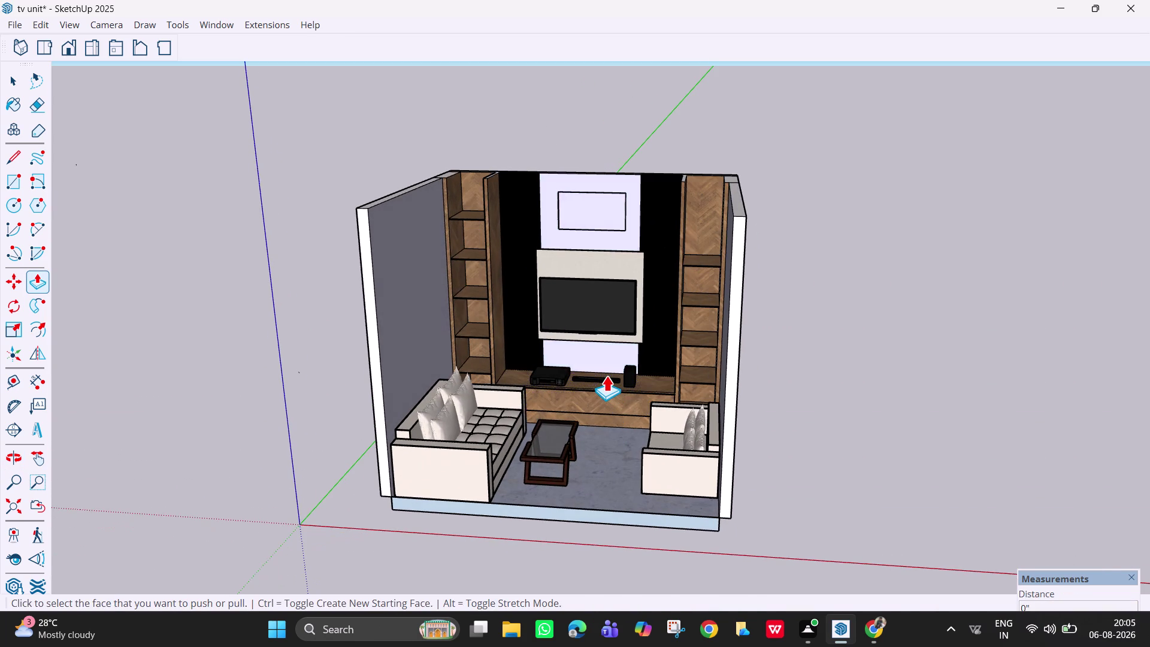
Orbit around the underside to inspect the new slab.
middle_drag(536, 356, 702, 245)
middle_drag(519, 441, 644, 333)
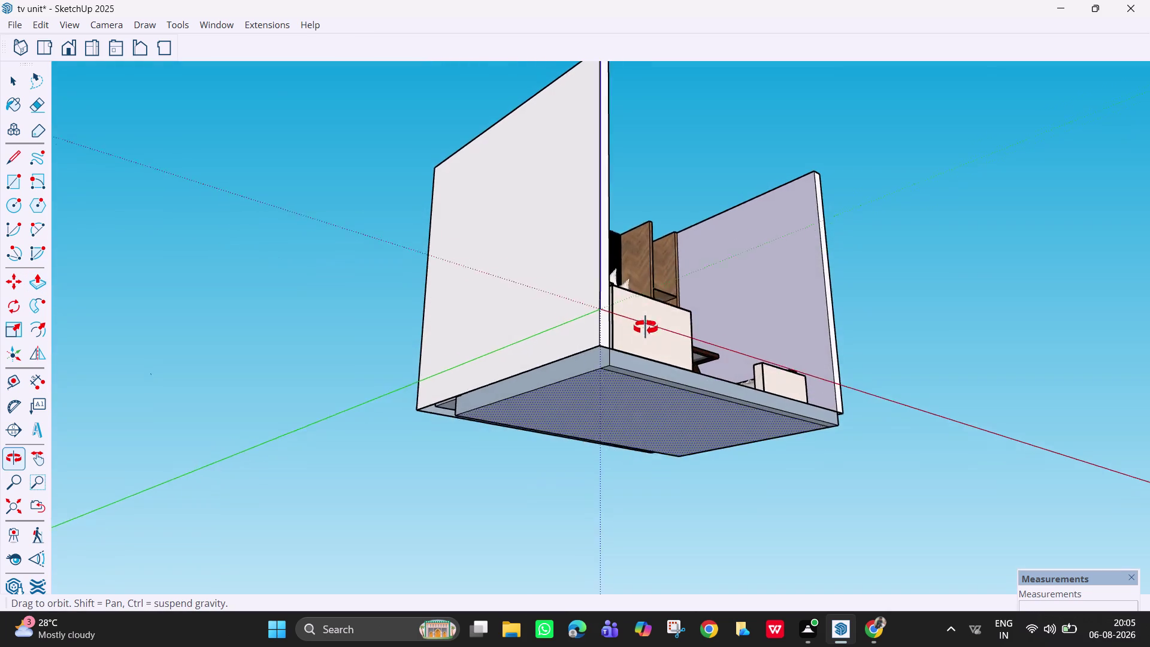
middle_drag(644, 333, 545, 206)
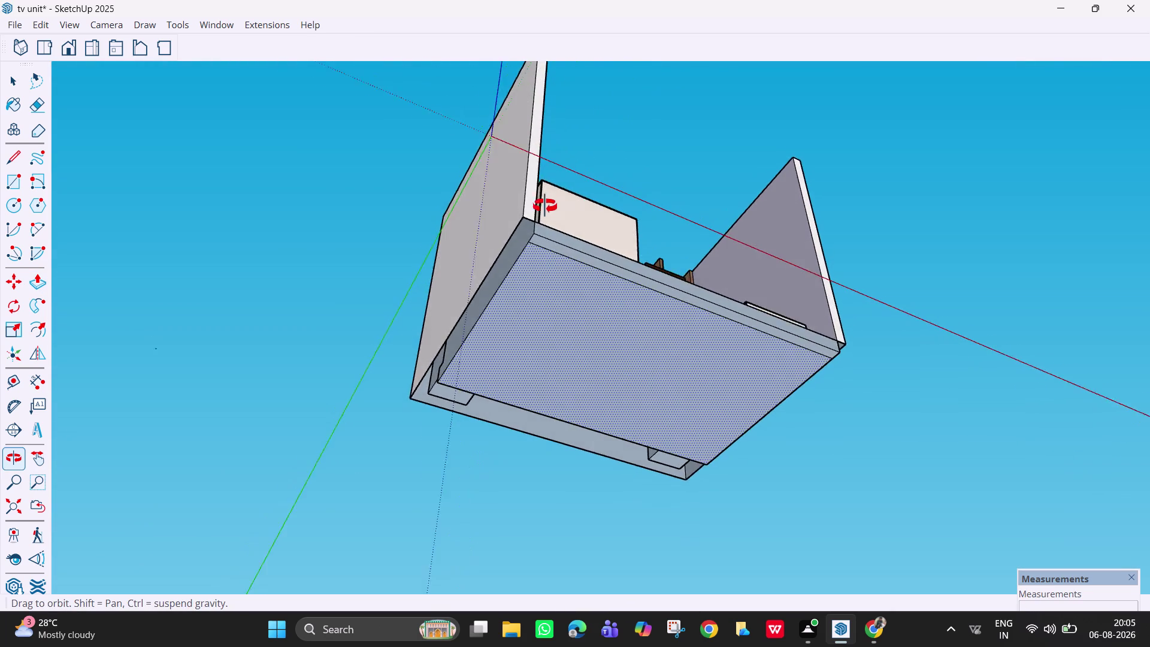
middle_drag(545, 206, 481, 210)
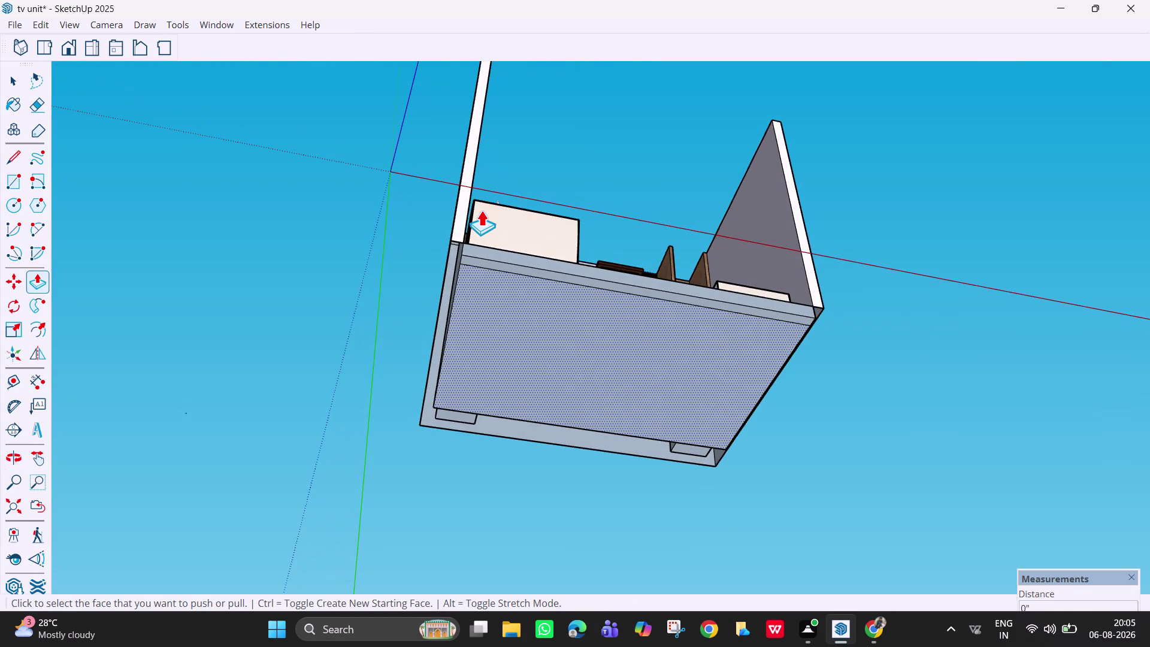
middle_drag(481, 210, 475, 207)
middle_drag(551, 301, 497, 293)
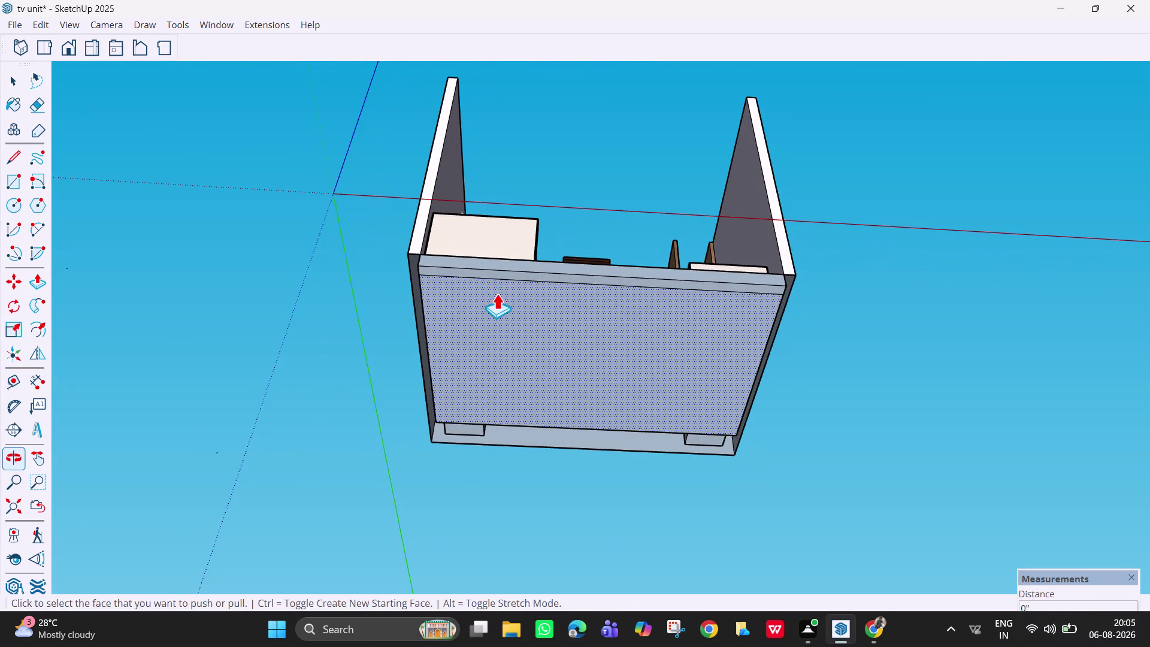
Draw an inset rectangle on the TV unit's underside, leaving a thin border.
key(r)
click(407, 252)
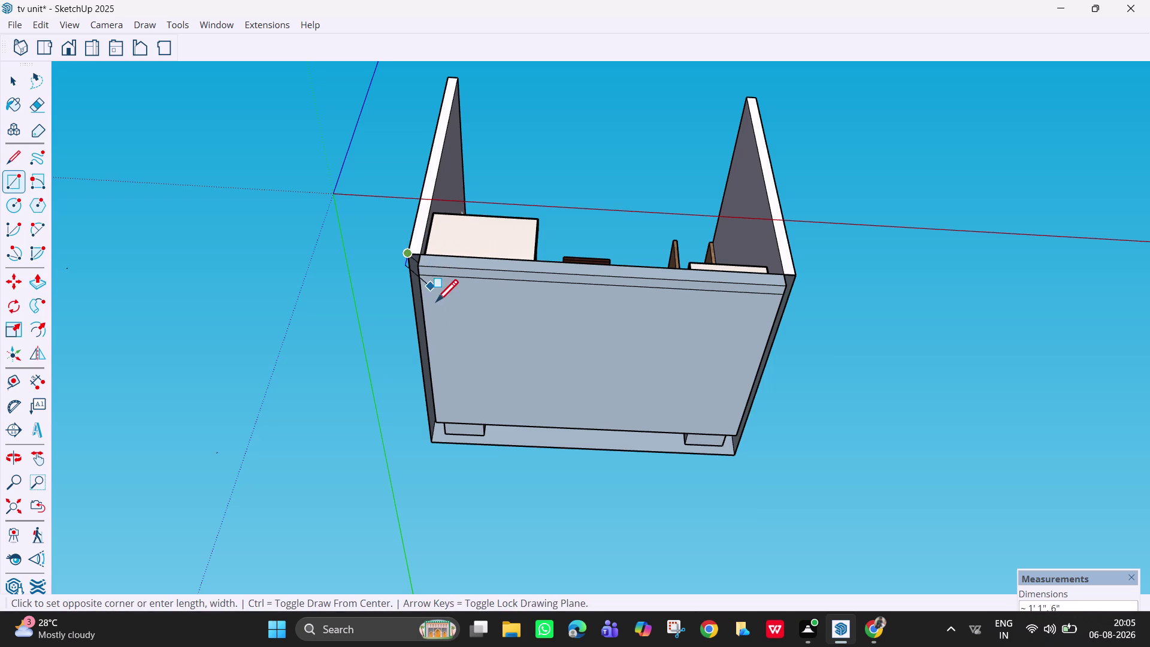
middle_drag(432, 383, 488, 397)
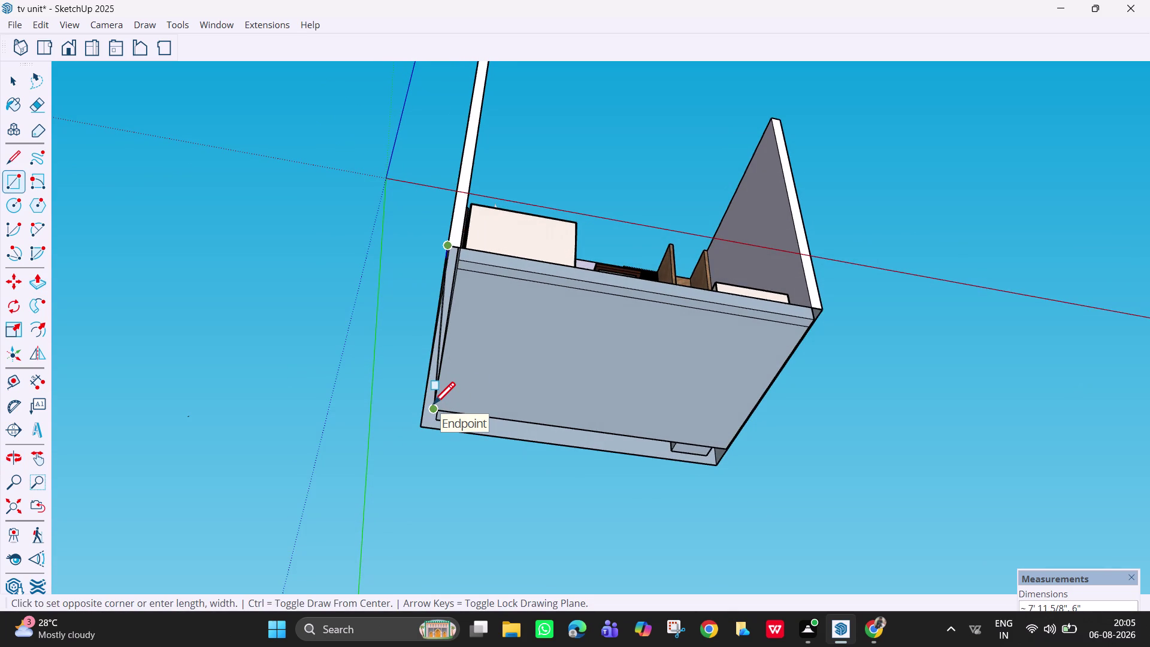
key(Up)
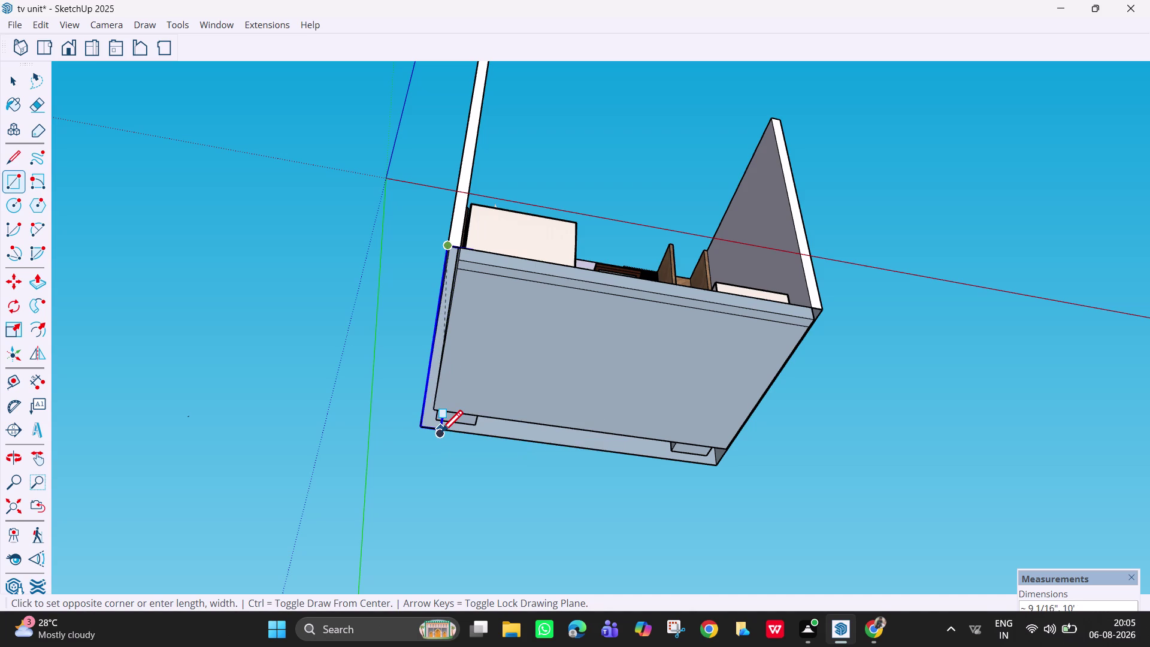
click(435, 404)
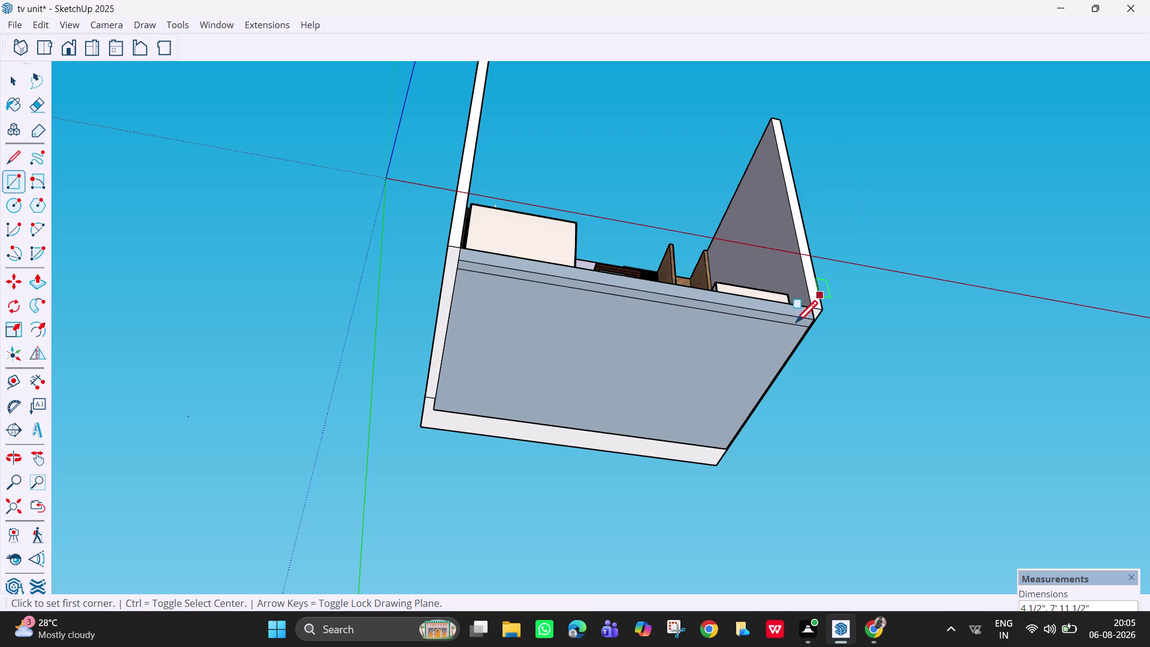
middle_drag(790, 324, 611, 343)
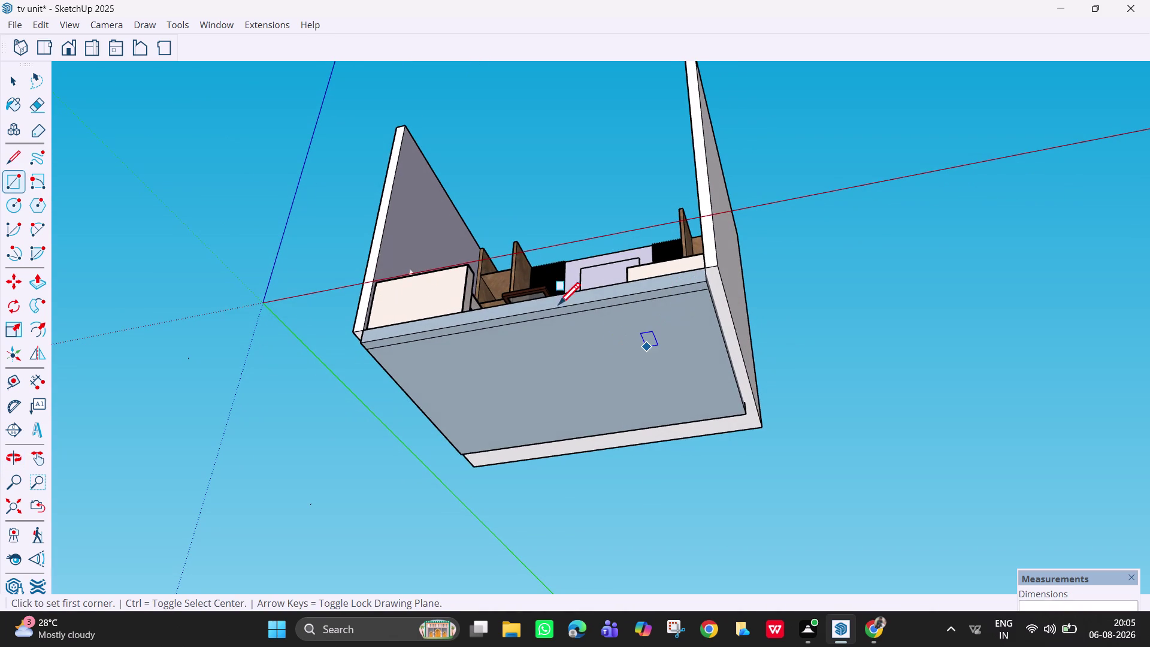
Push the narrow underside strip and try repeating it on another face.
middle_drag(591, 298, 744, 319)
key(p)
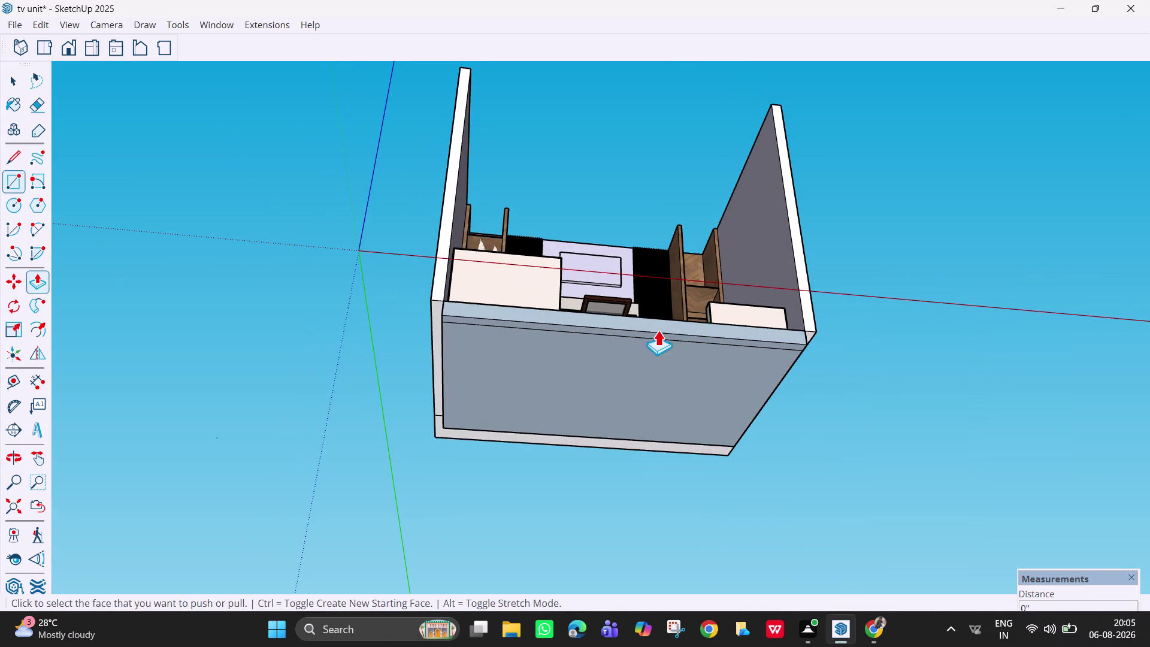
click(440, 305)
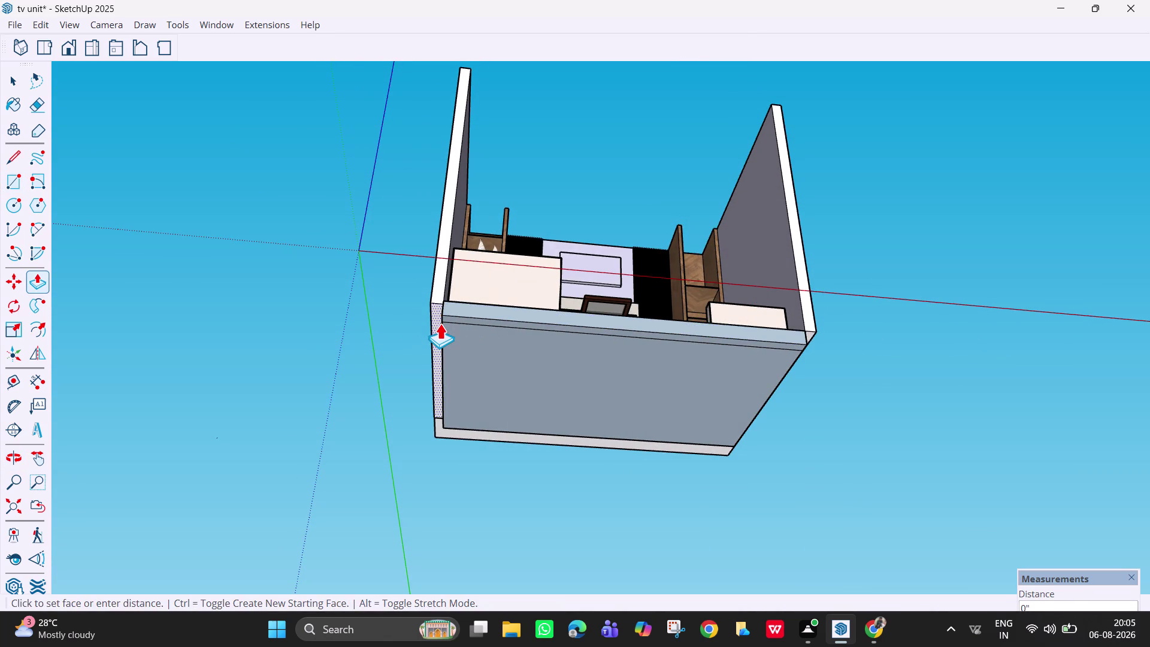
click(465, 319)
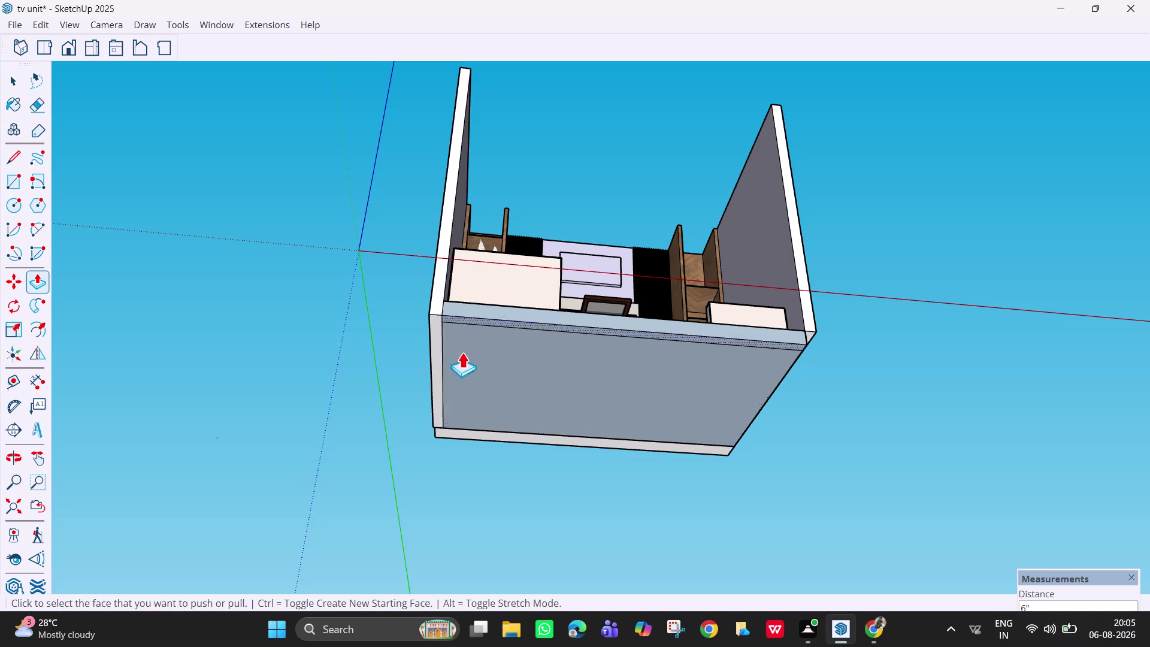
triple_click(473, 431)
key(ctrl+z)
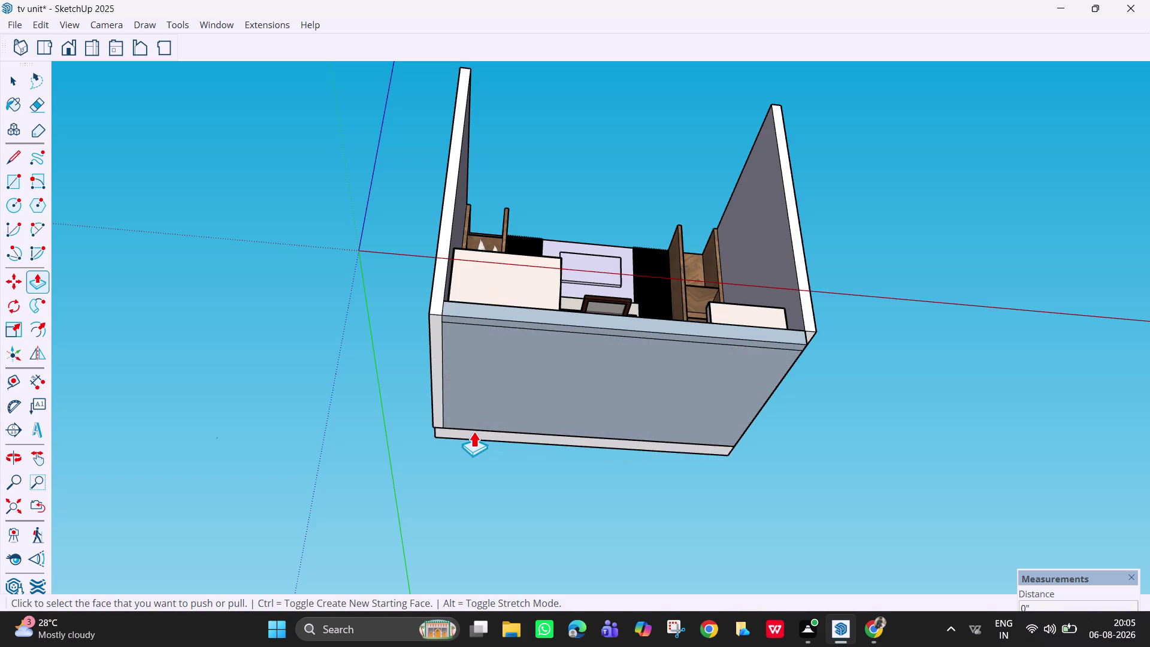
Push the unit's bottom face upward into a recess, undoing failed attempts.
middle_drag(486, 350, 677, 366)
scroll(down, 3)
middle_drag(480, 372, 720, 395)
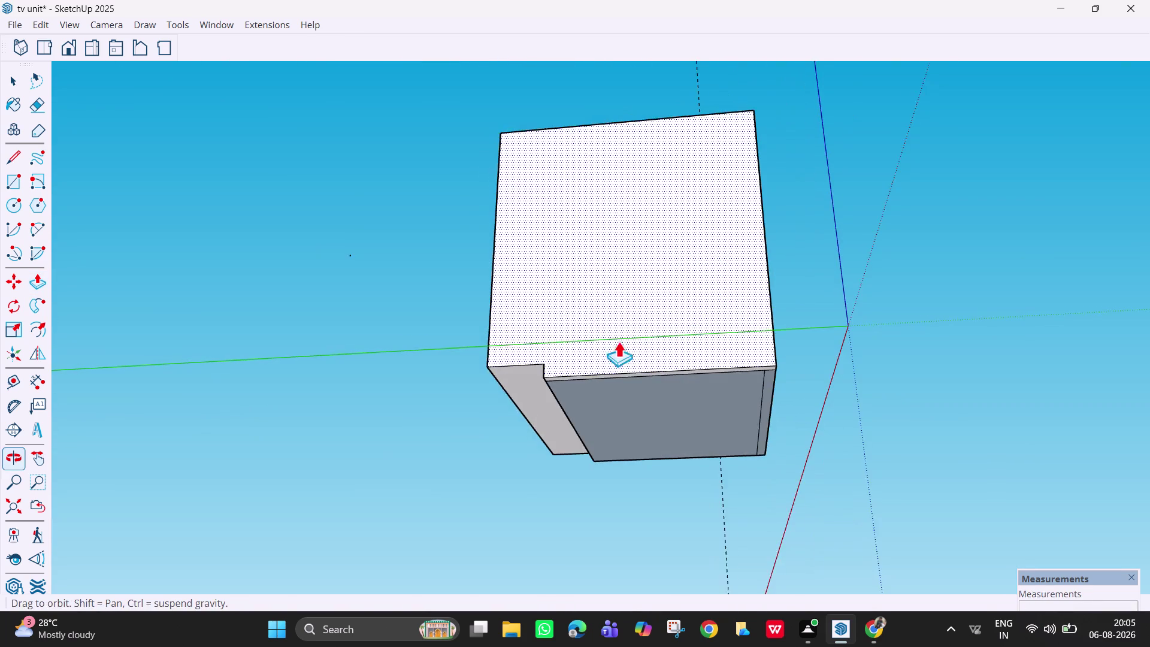
middle_drag(544, 341, 729, 409)
click(559, 408)
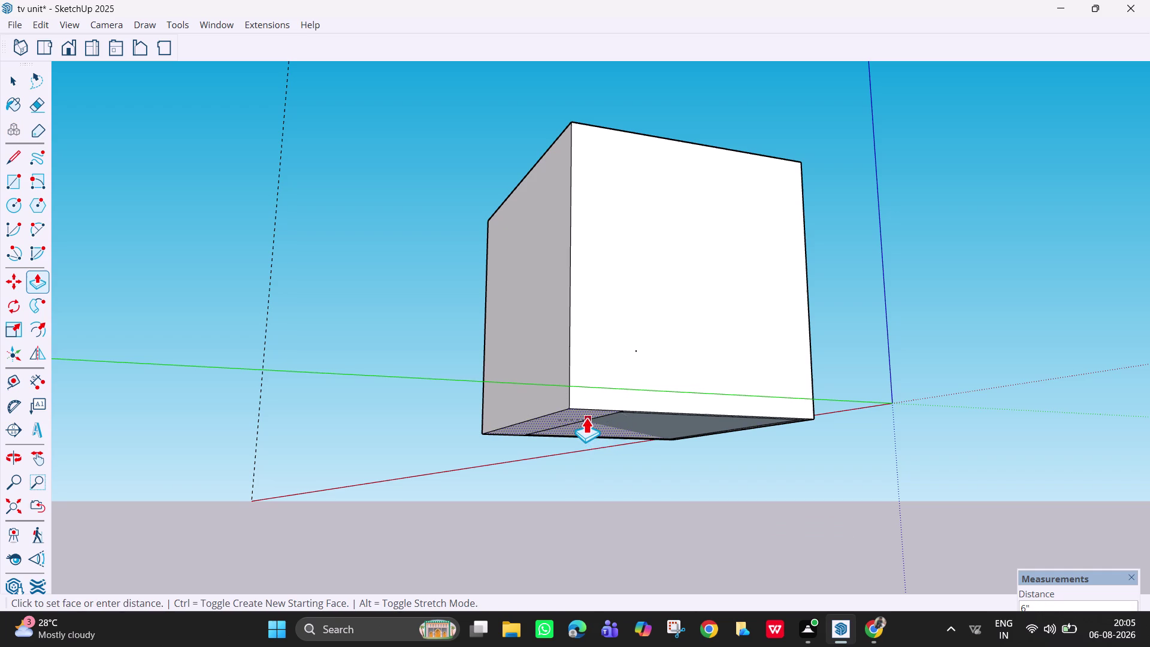
click(594, 416)
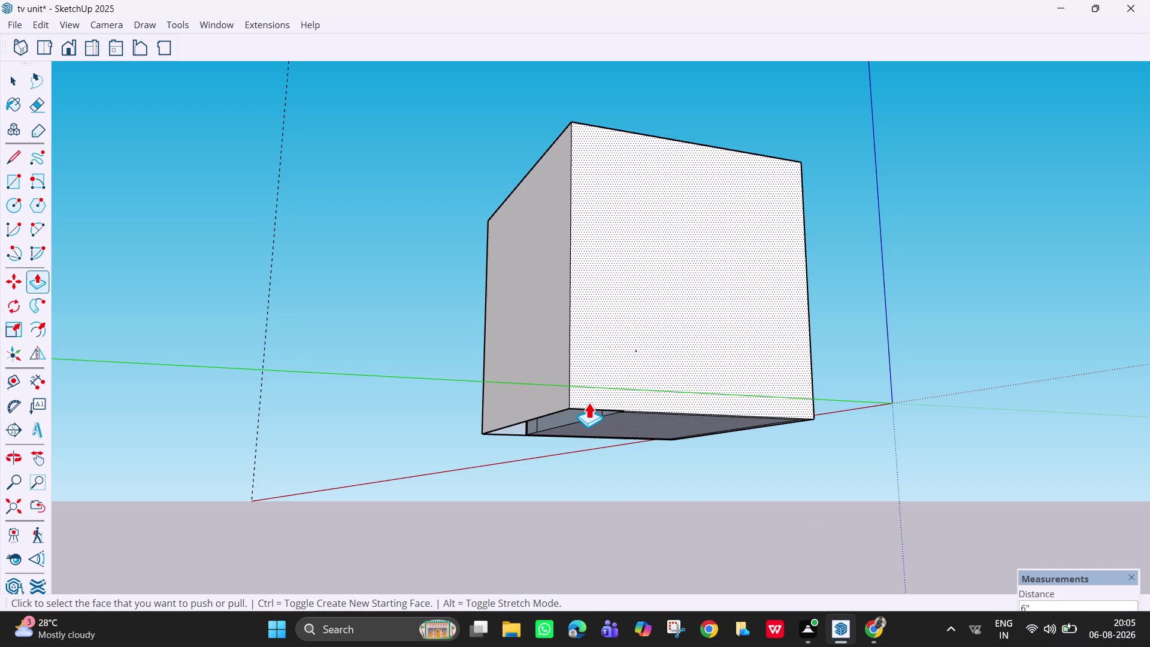
key(ctrl+z)
key(ctrl+z)
key(ctrl+z)
key(ctrl+z)
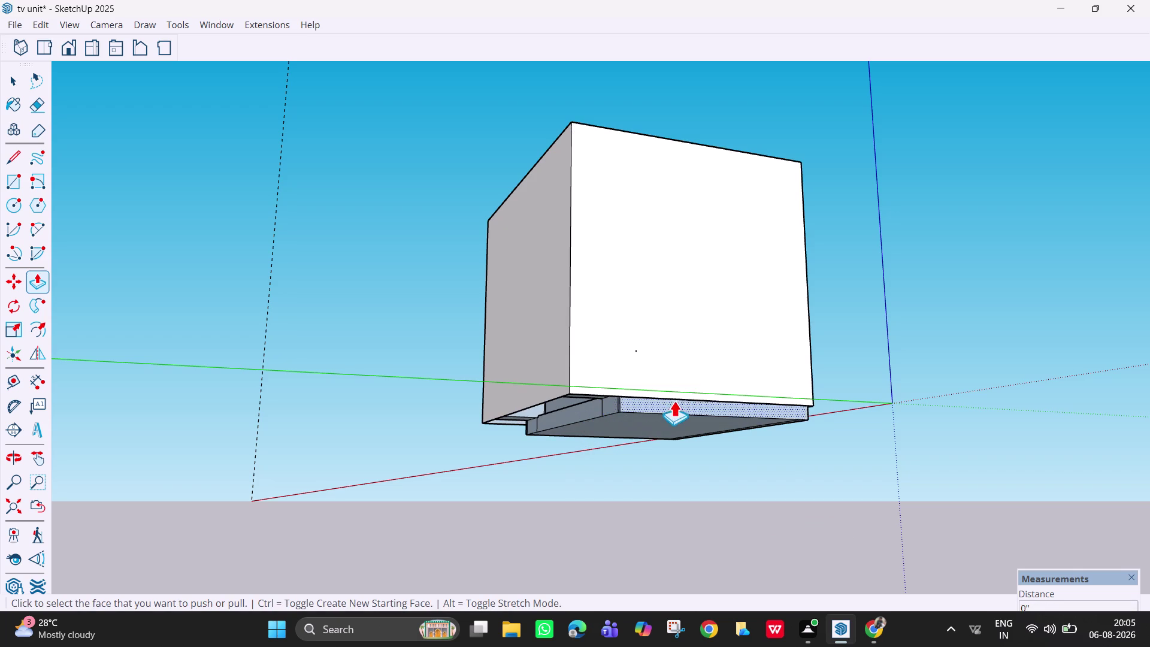
key(ctrl+z)
key(ctrl+z)
Orbit back to look into the living room.
middle_drag(784, 317, 519, 411)
middle_drag(926, 269, 713, 340)
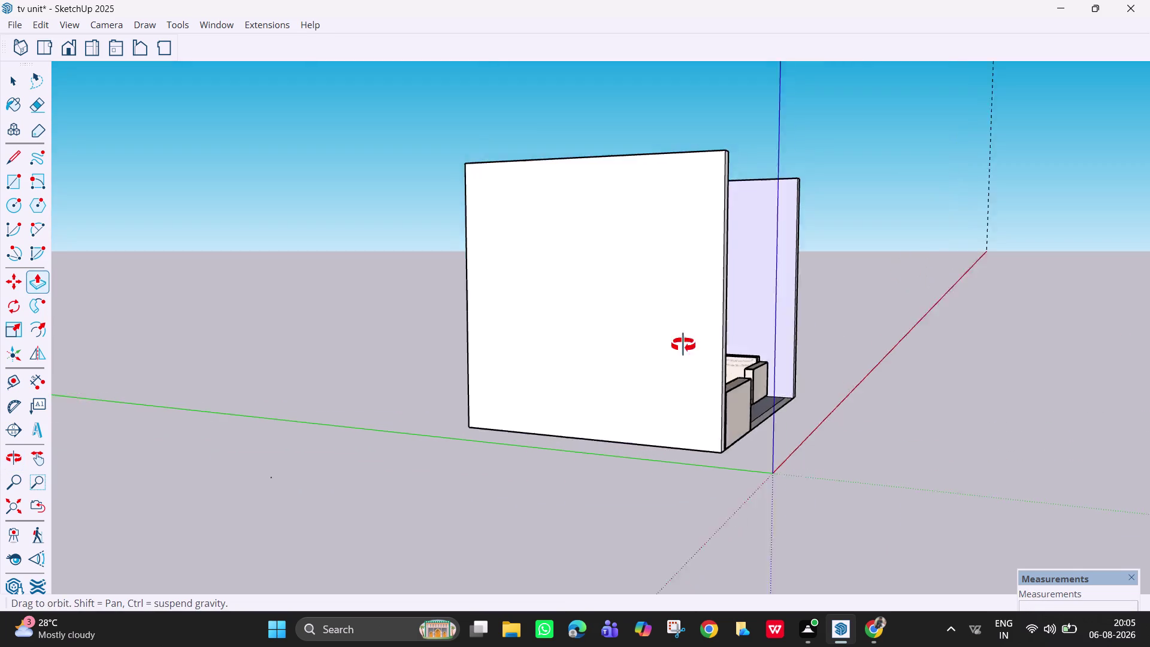
middle_drag(713, 340, 568, 354)
middle_drag(821, 317, 782, 343)
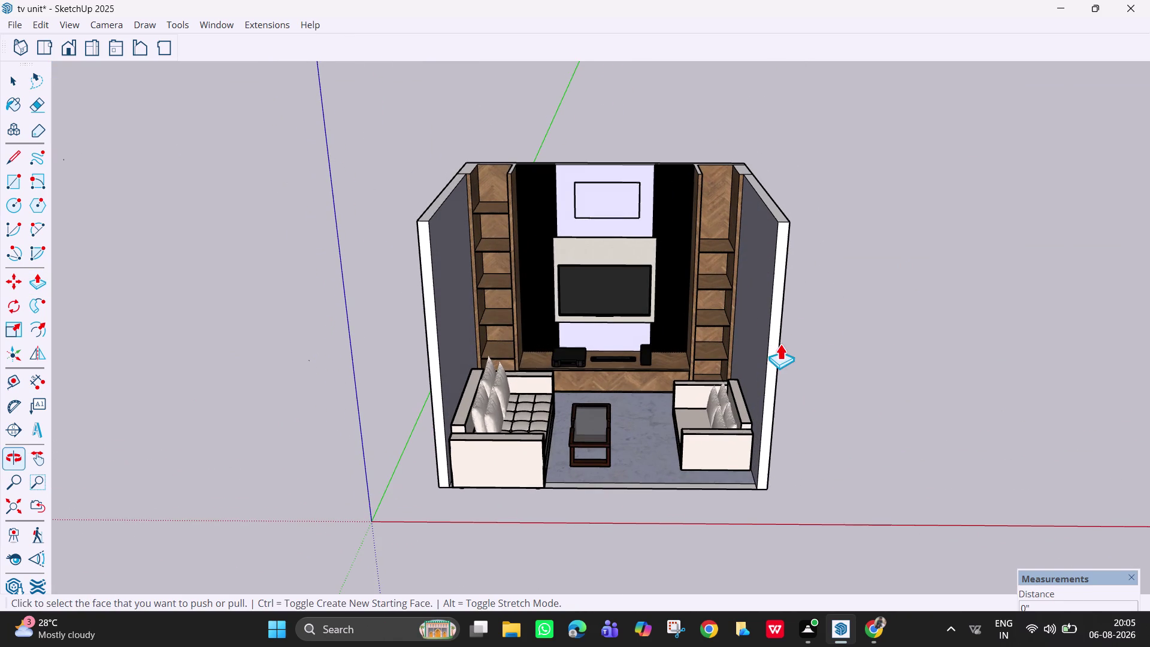
Save the model, answering No to purging unused items.
key(ctrl+s)
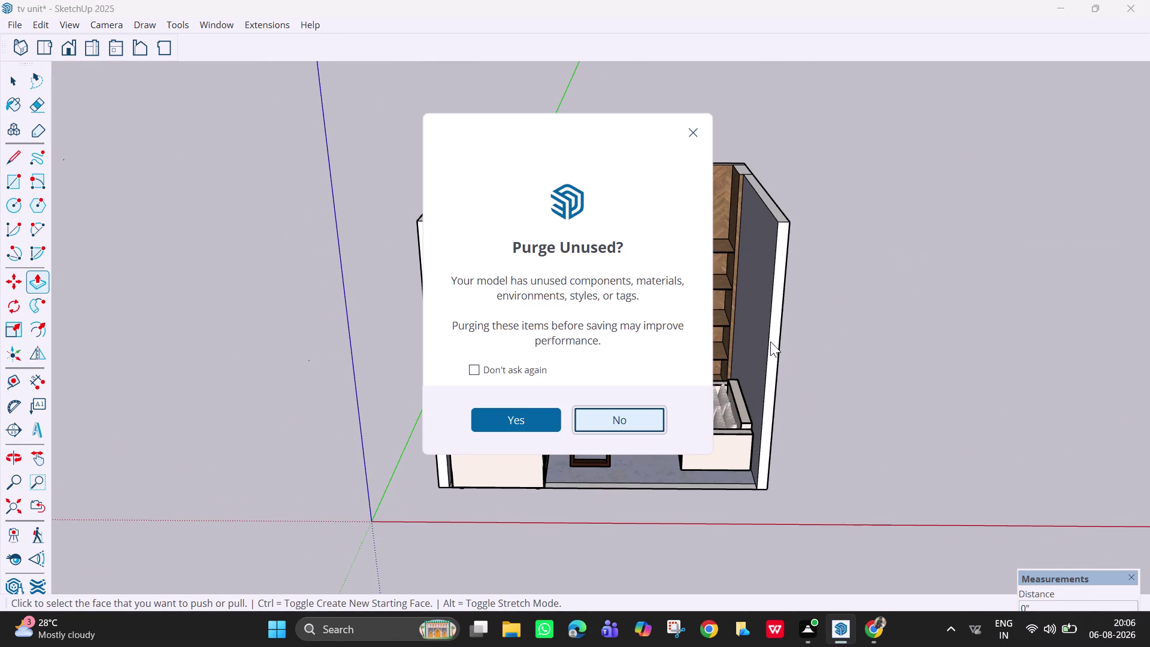
drag(532, 412, 526, 411)
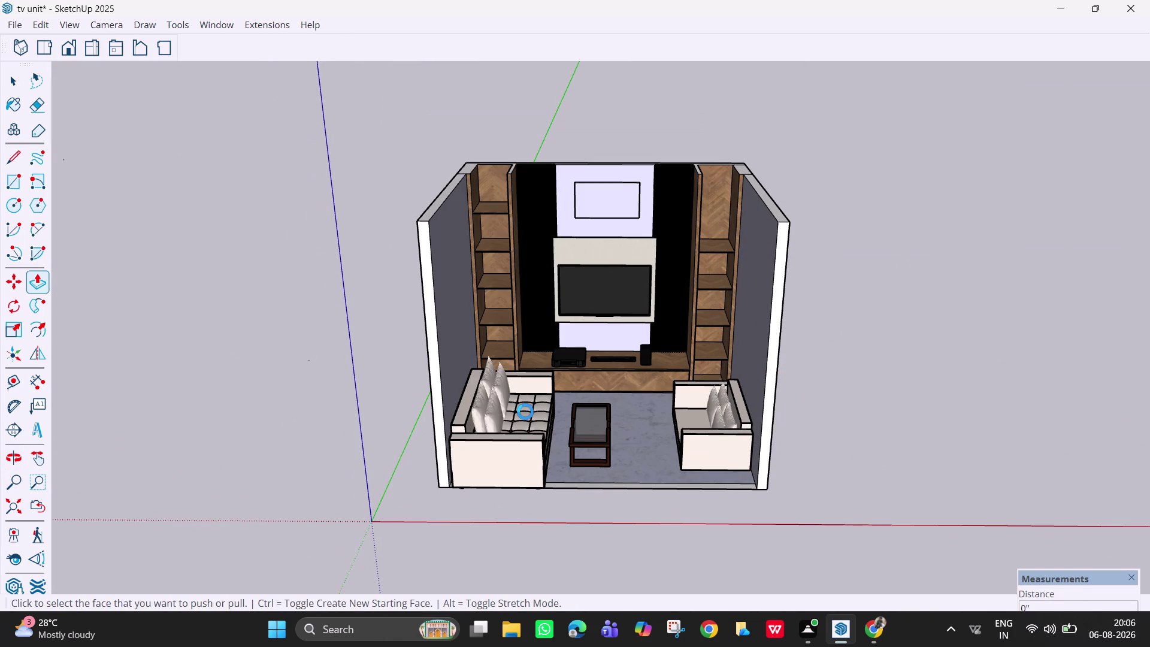
middle_drag(591, 290, 595, 221)
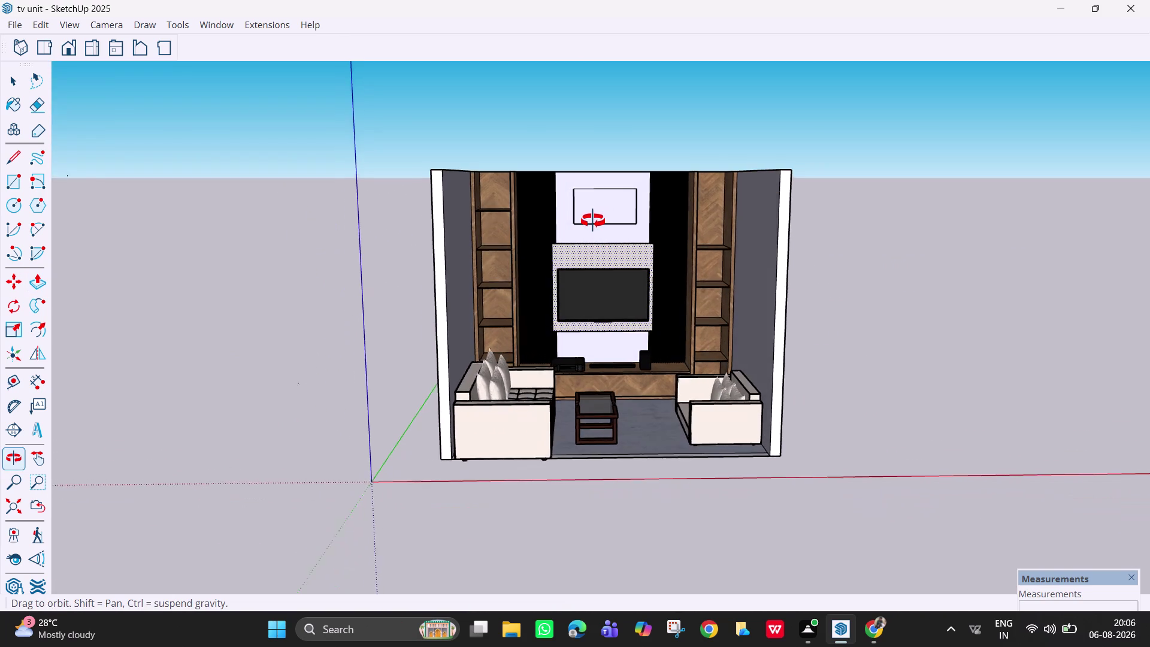
middle_drag(595, 221, 605, 399)
middle_drag(574, 235, 574, 232)
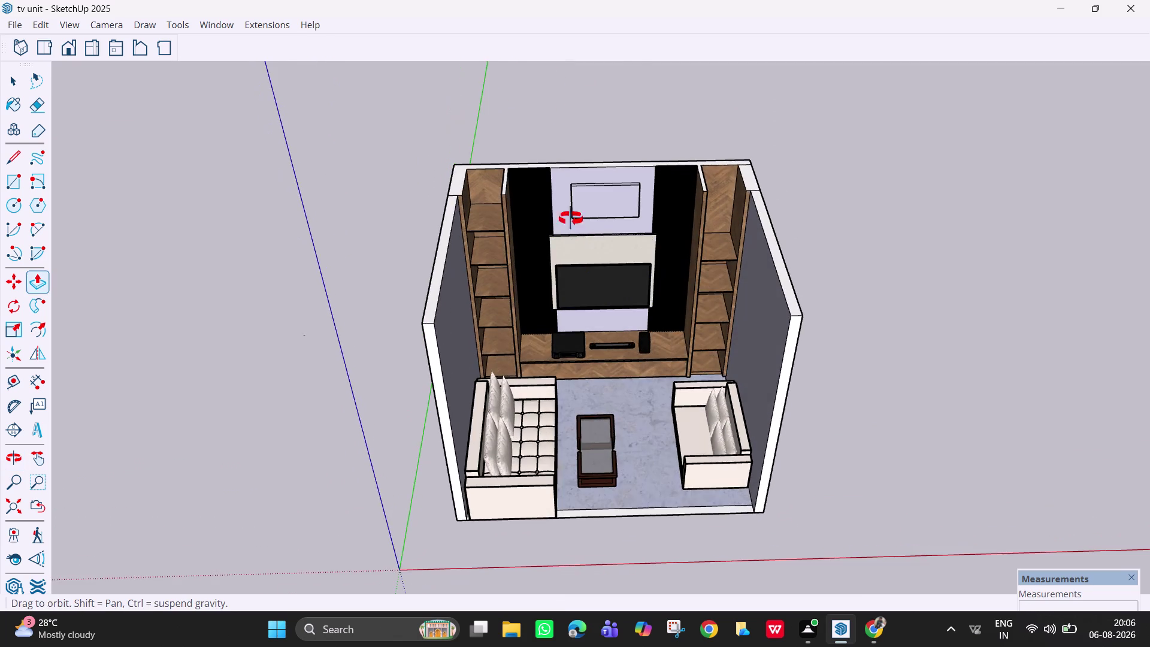
middle_drag(573, 232, 569, 202)
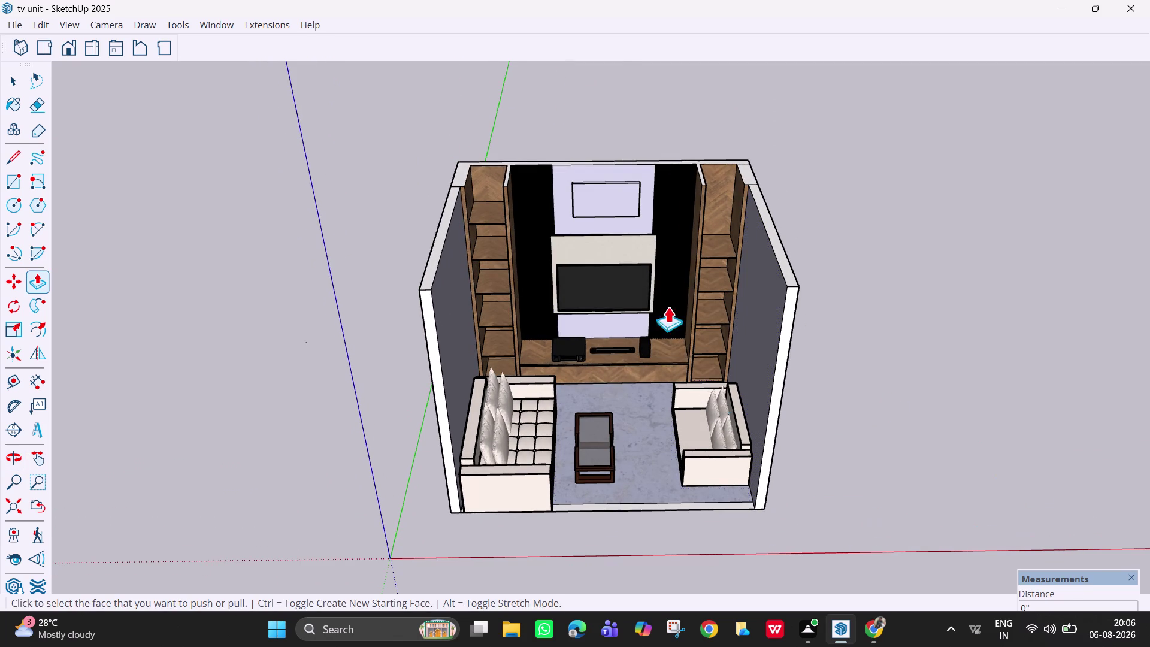
key(space)
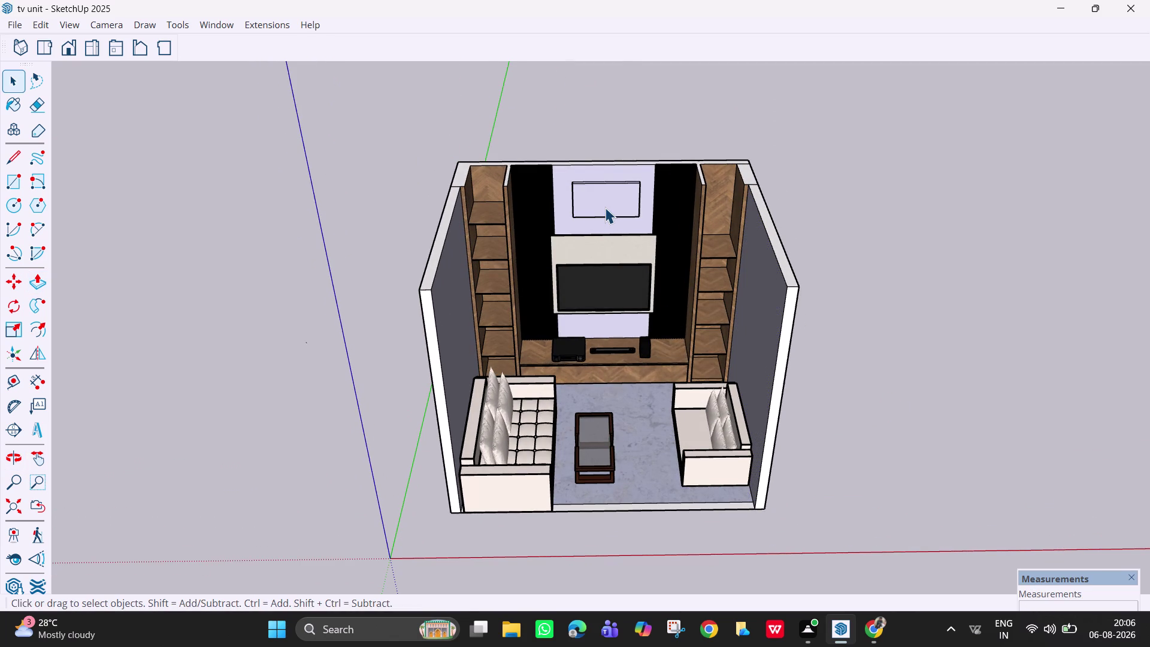
Select the panel above the TV and show the Materials panel.
click(606, 207)
click(232, 25)
click(241, 40)
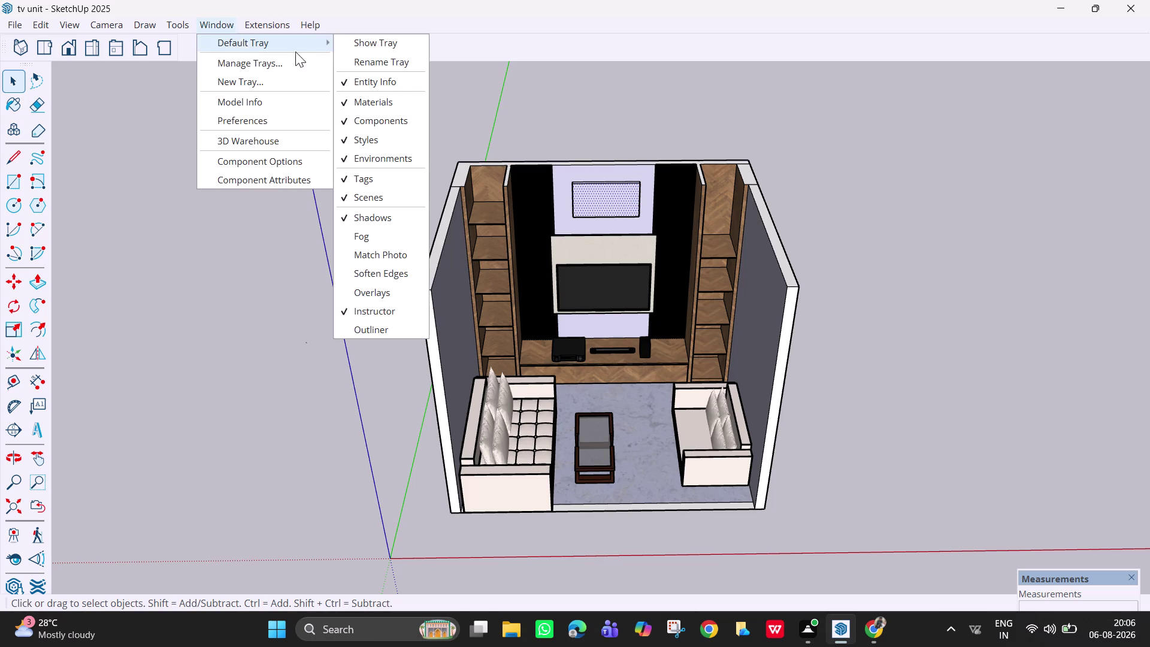
click(379, 42)
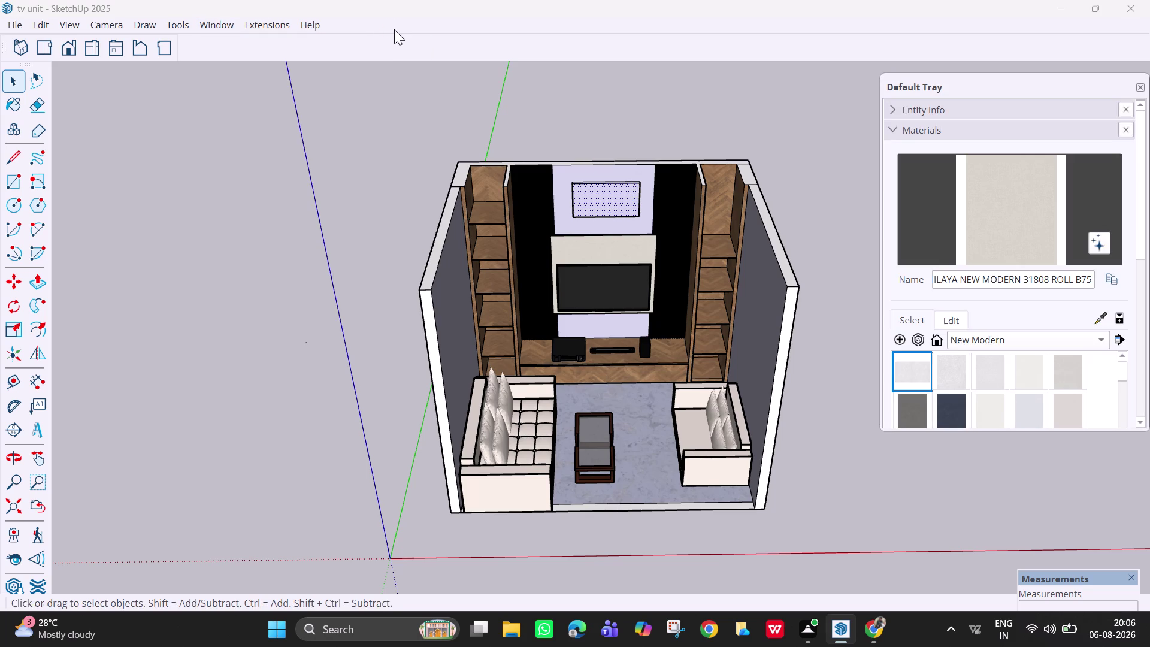
Paint the panel with the dark leaf-patterned New Modern wallpaper.
scroll(down, 3)
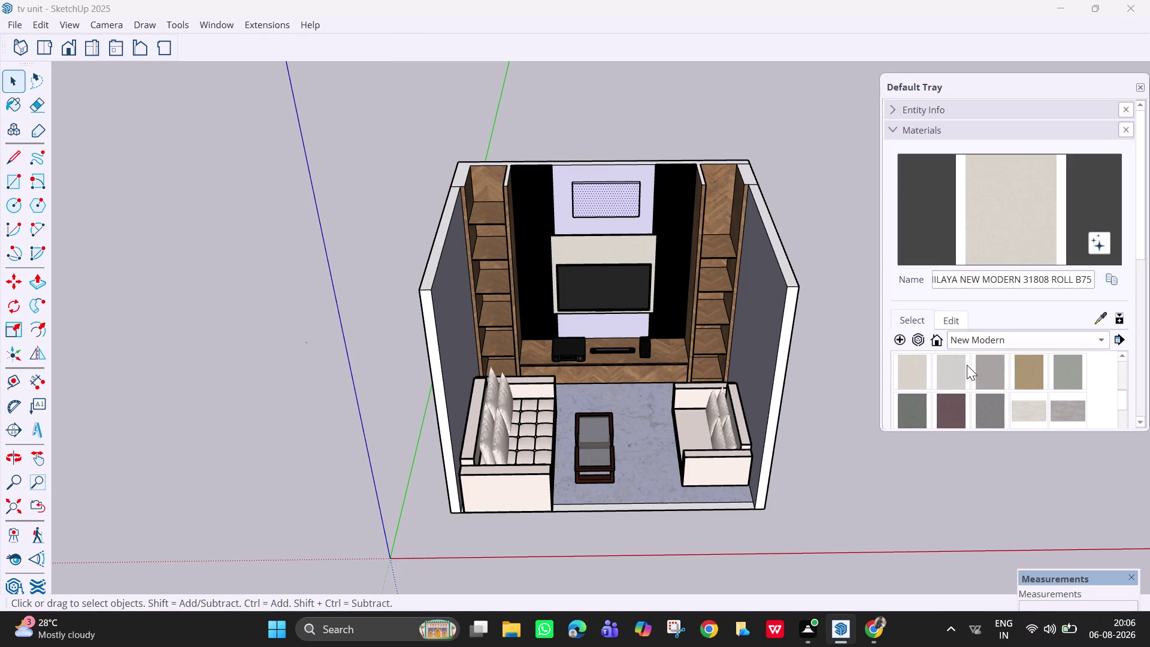
scroll(down, 3)
scroll(down, 3)
scroll(up, 3)
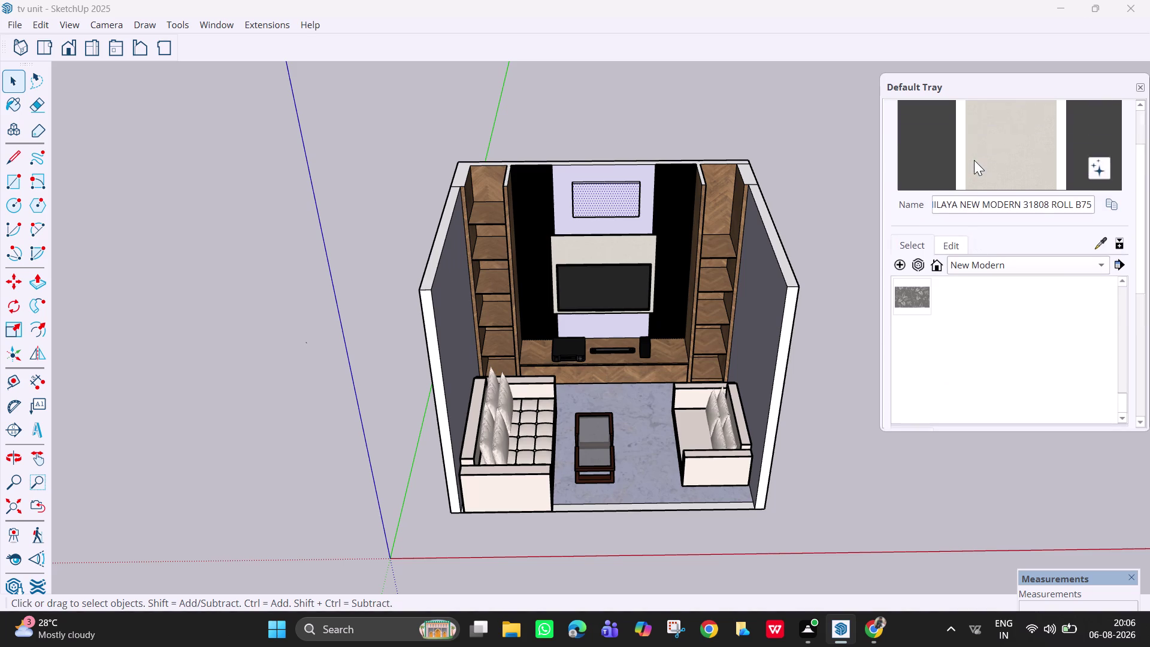
click(918, 368)
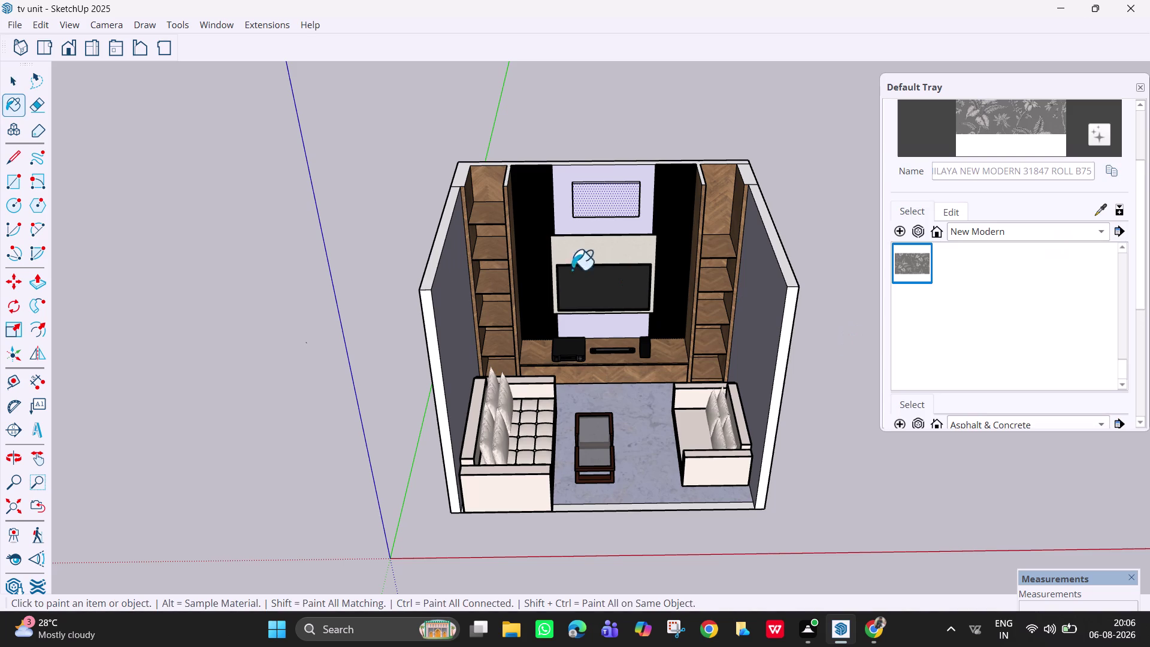
click(593, 195)
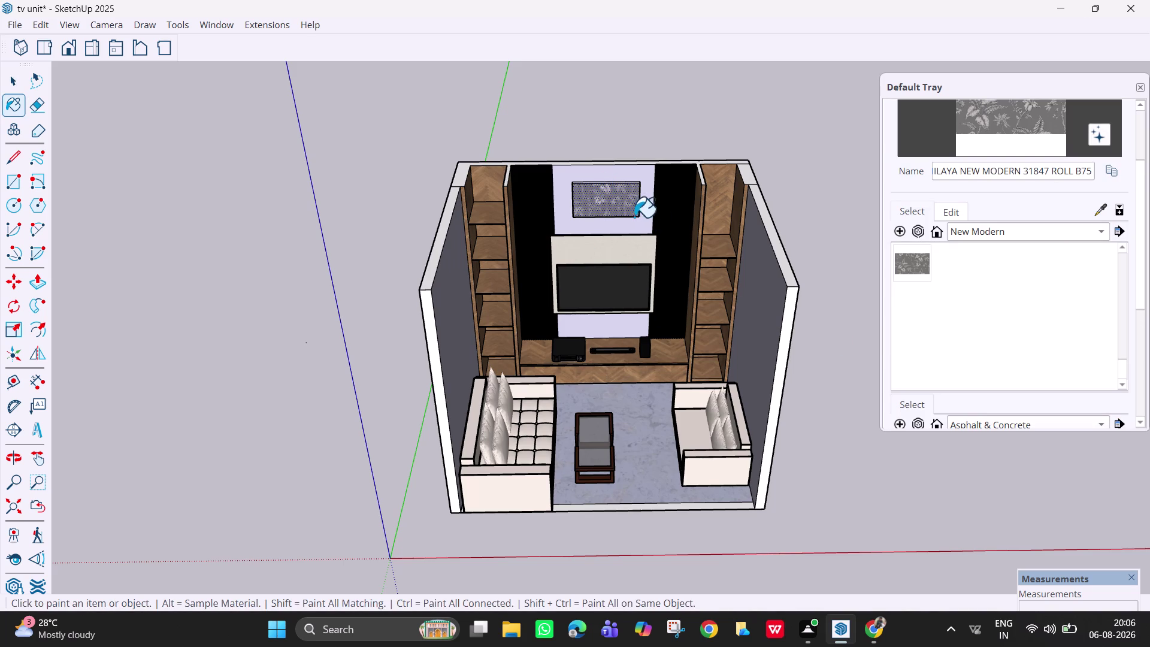
right_click(527, 35)
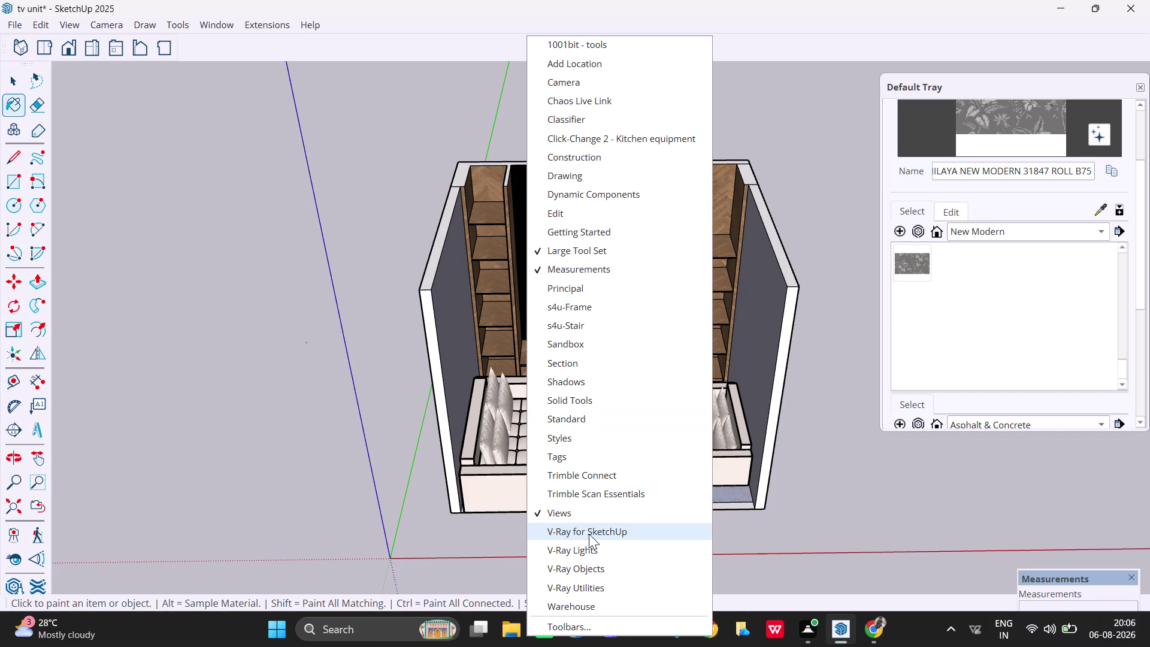
Show the V-Ray Utilities toolbar and remove the wall art panel's material.
click(596, 586)
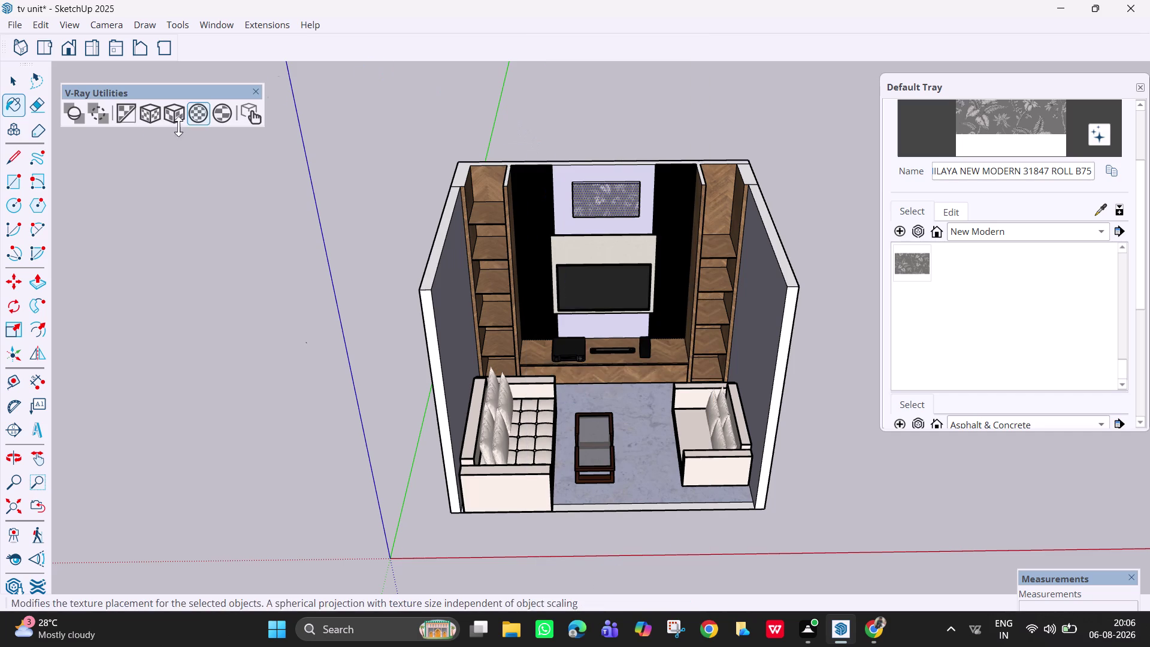
key(space)
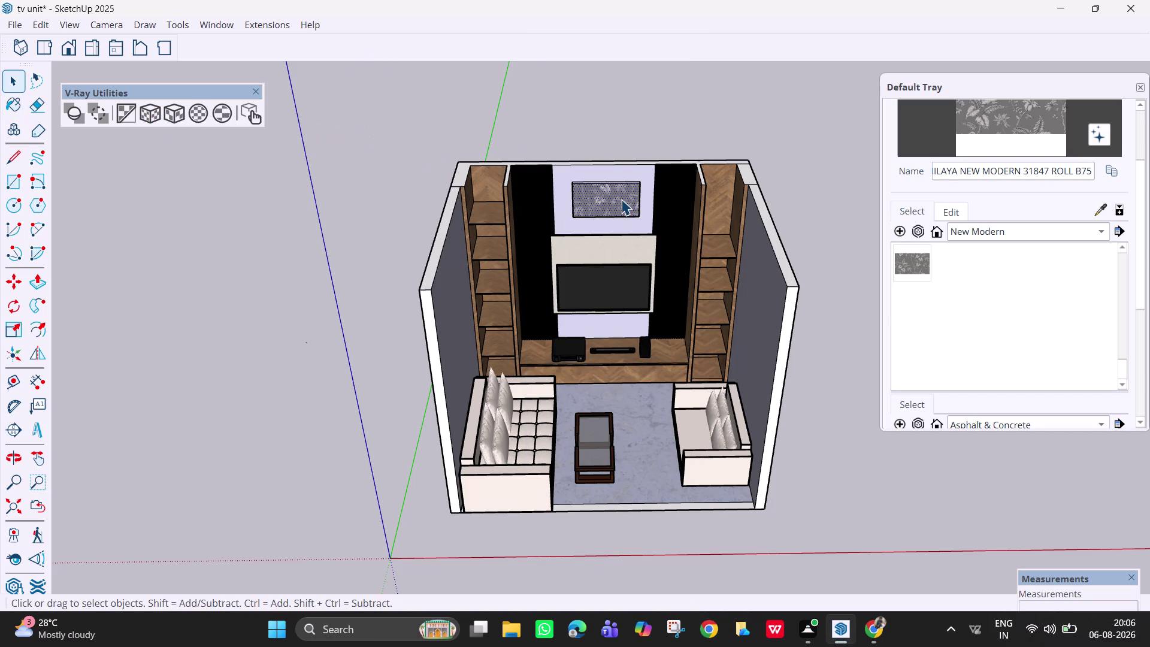
click(621, 198)
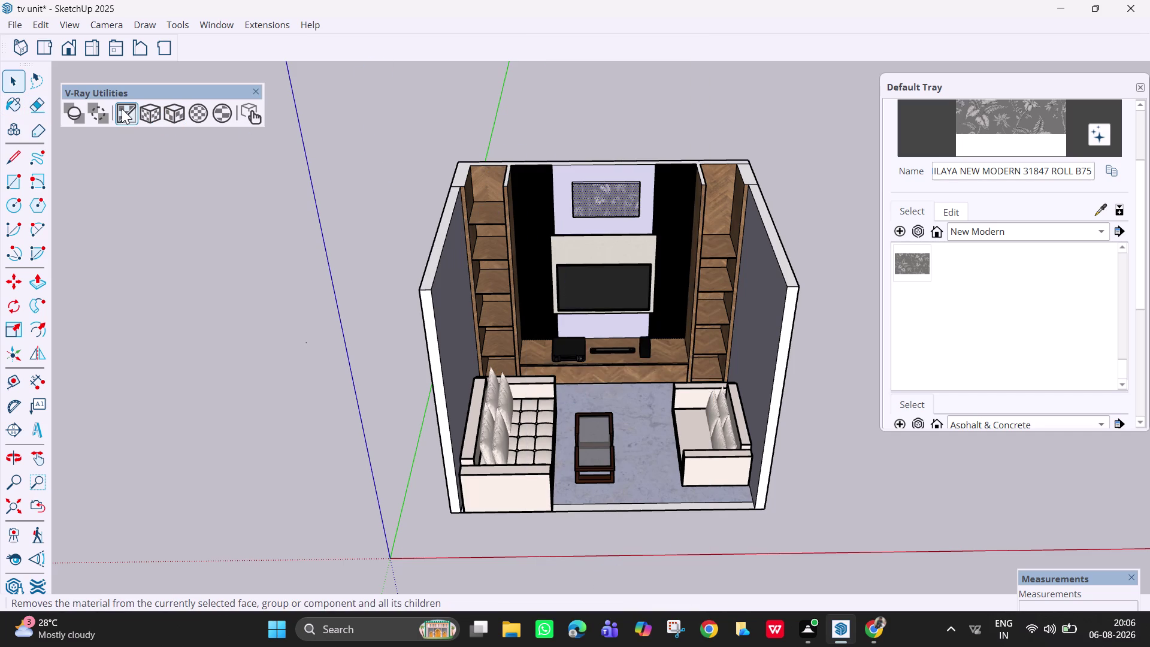
click(121, 108)
click(121, 109)
click(606, 196)
click(126, 119)
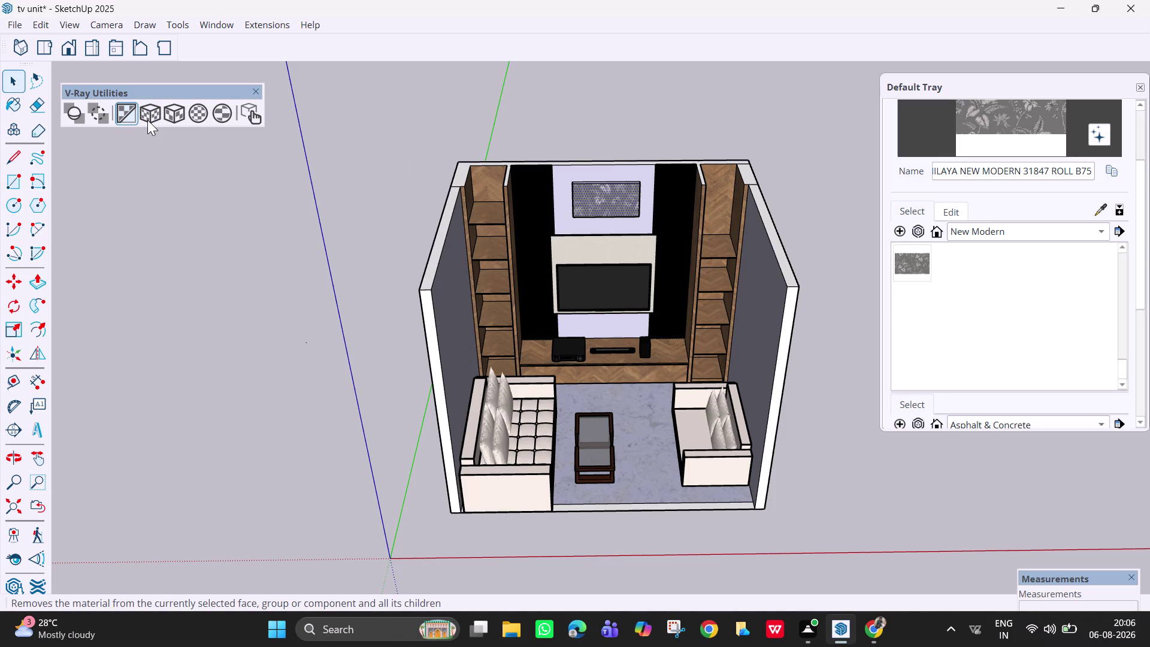
click(148, 120)
double_click(147, 112)
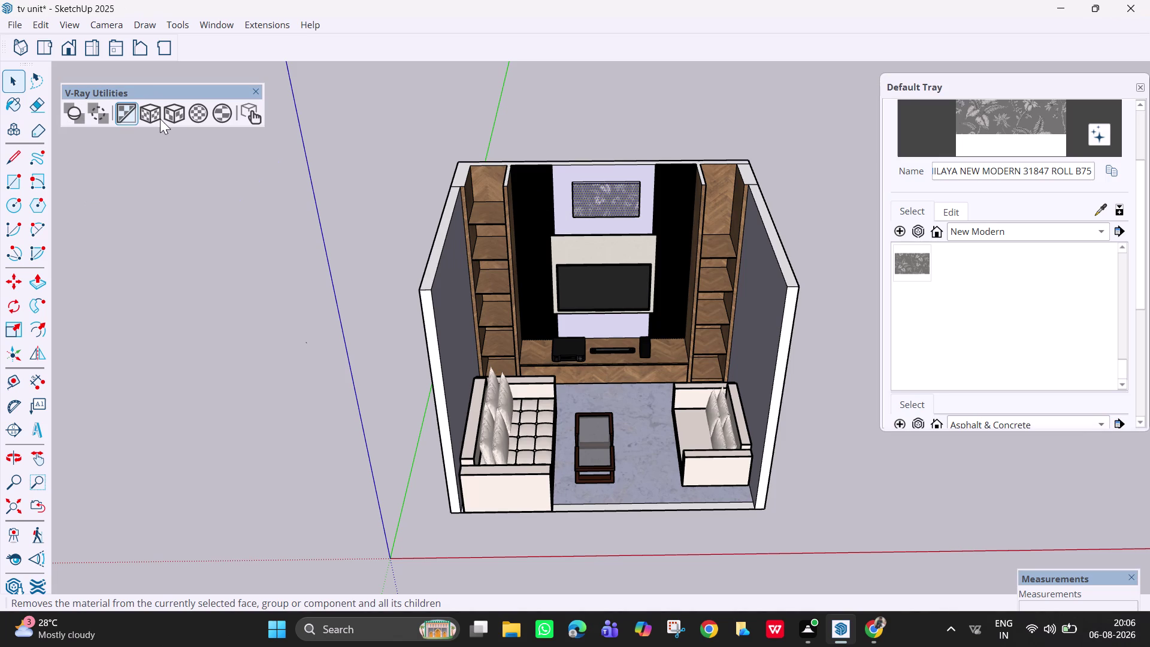
click(159, 111)
click(154, 110)
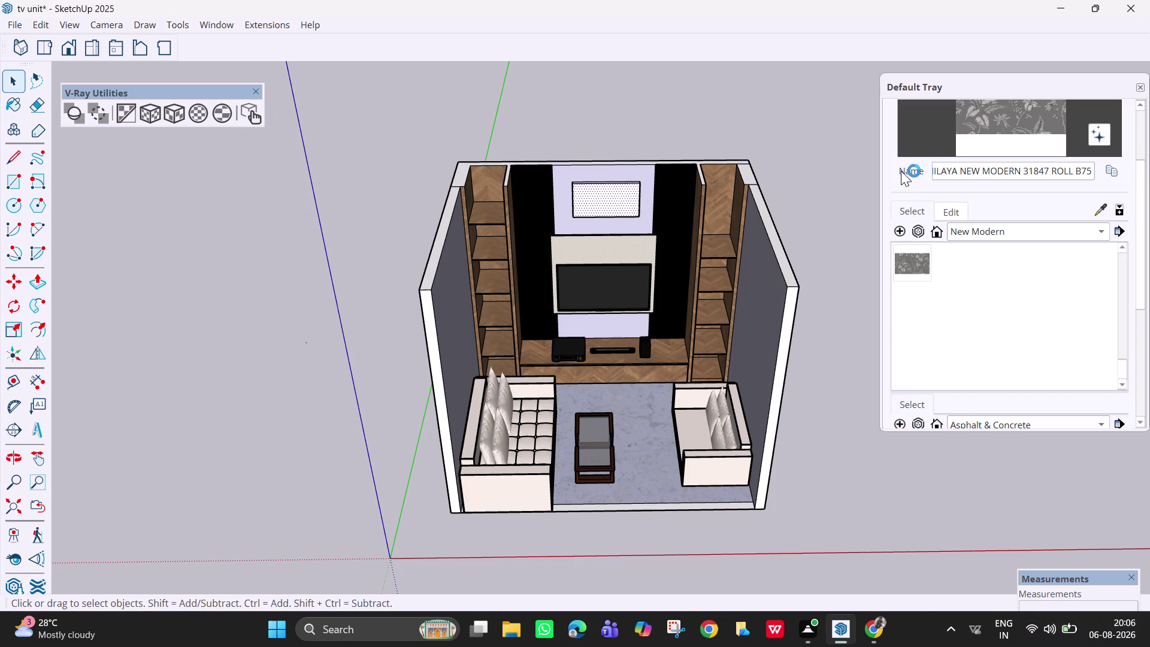
Repaint the panel with the leafy wallpaper using cubic fit mapping, then close the tray.
click(910, 259)
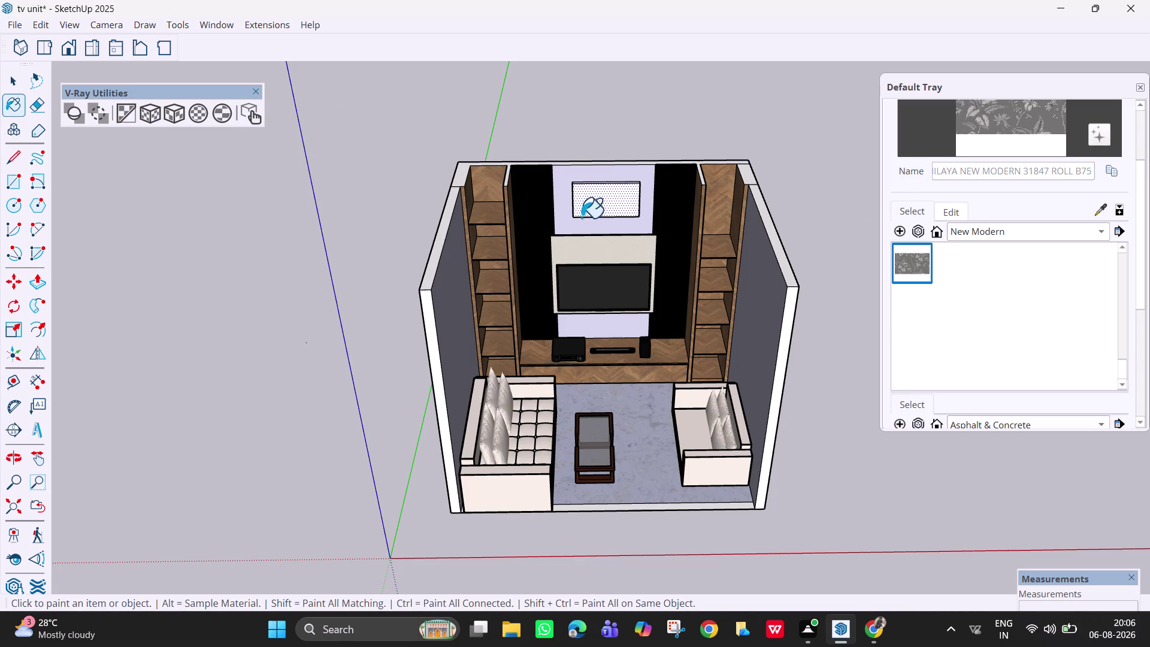
click(605, 201)
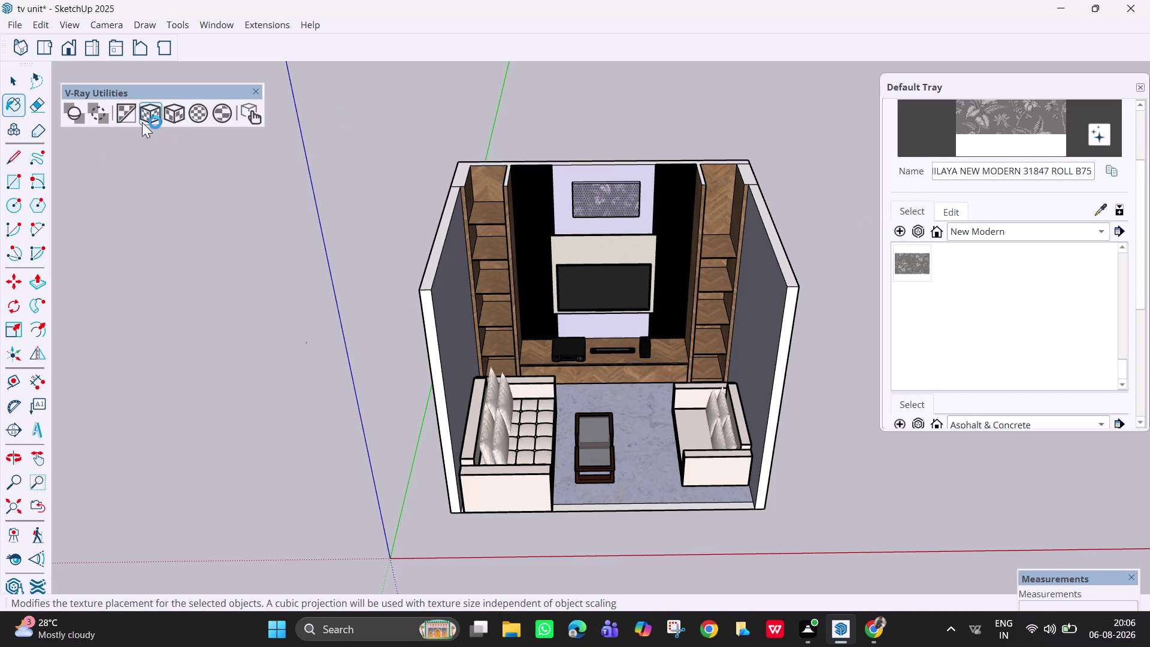
click(142, 114)
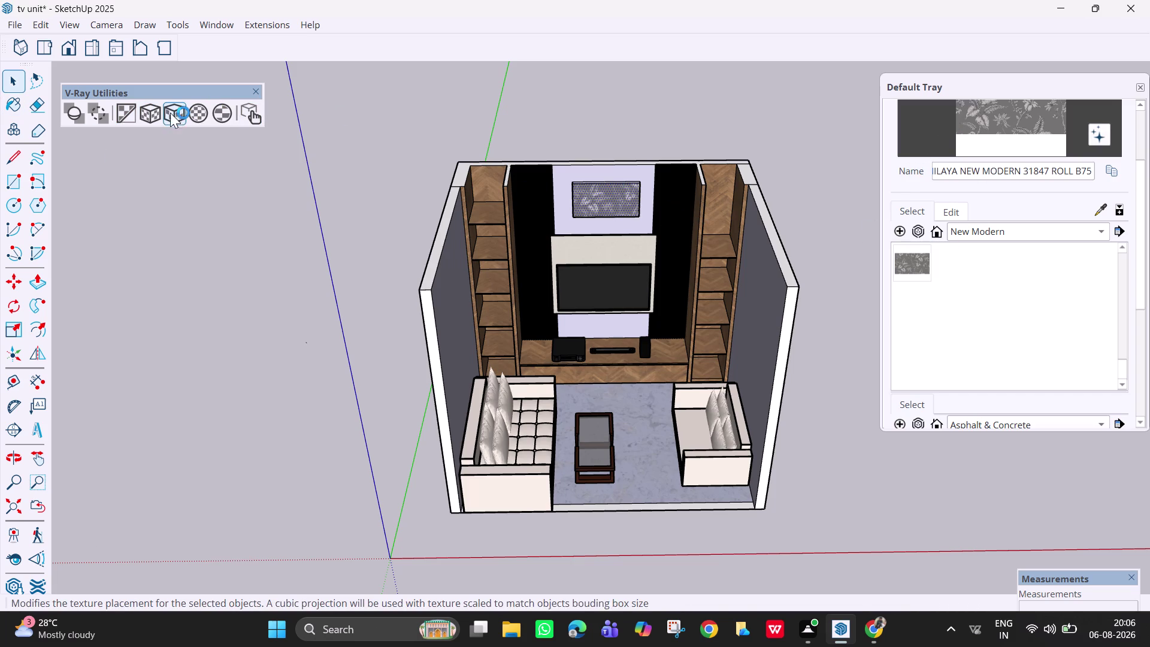
click(147, 110)
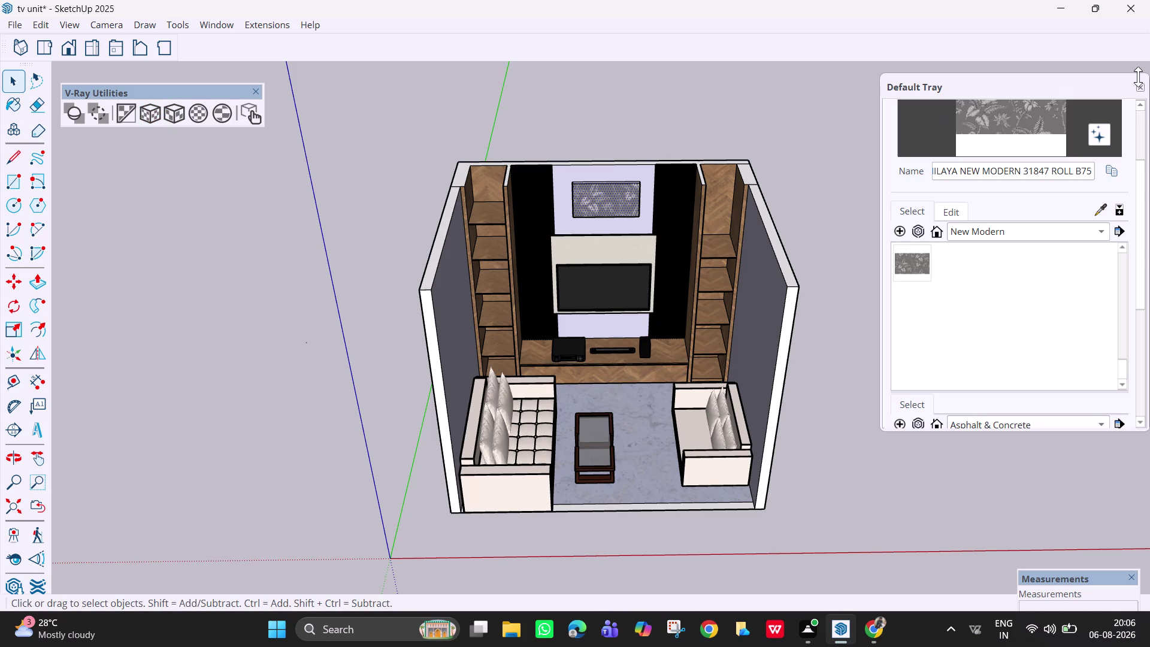
click(1144, 87)
Orbit and zoom the living room to a front view.
middle_drag(693, 240, 698, 93)
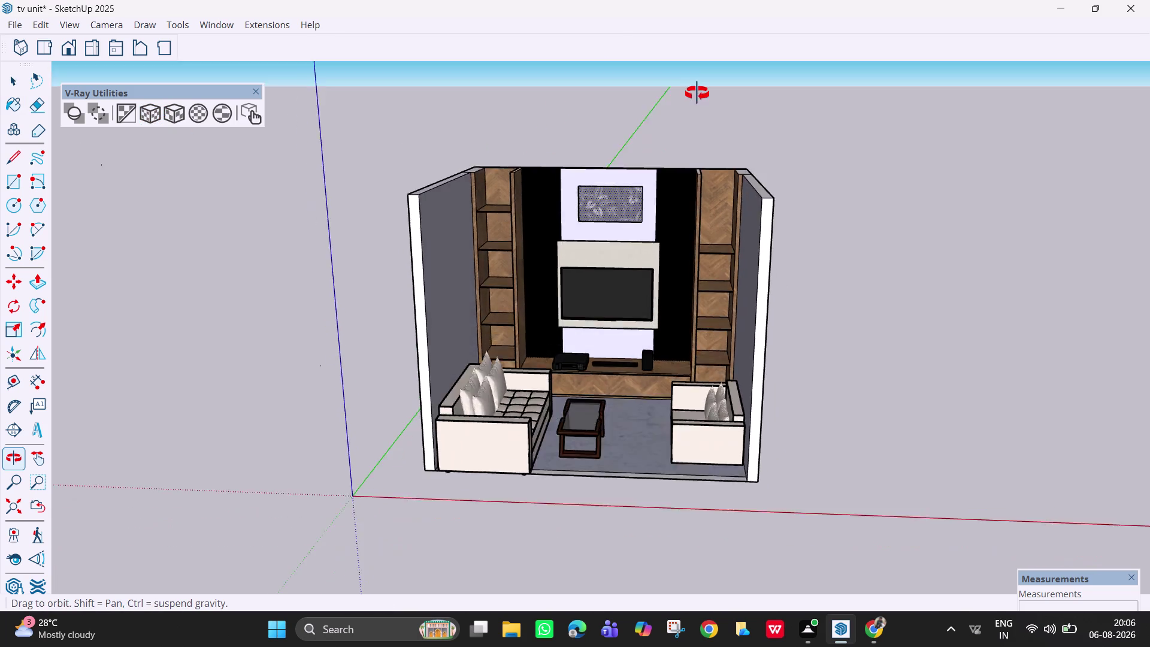
middle_drag(697, 94, 673, 150)
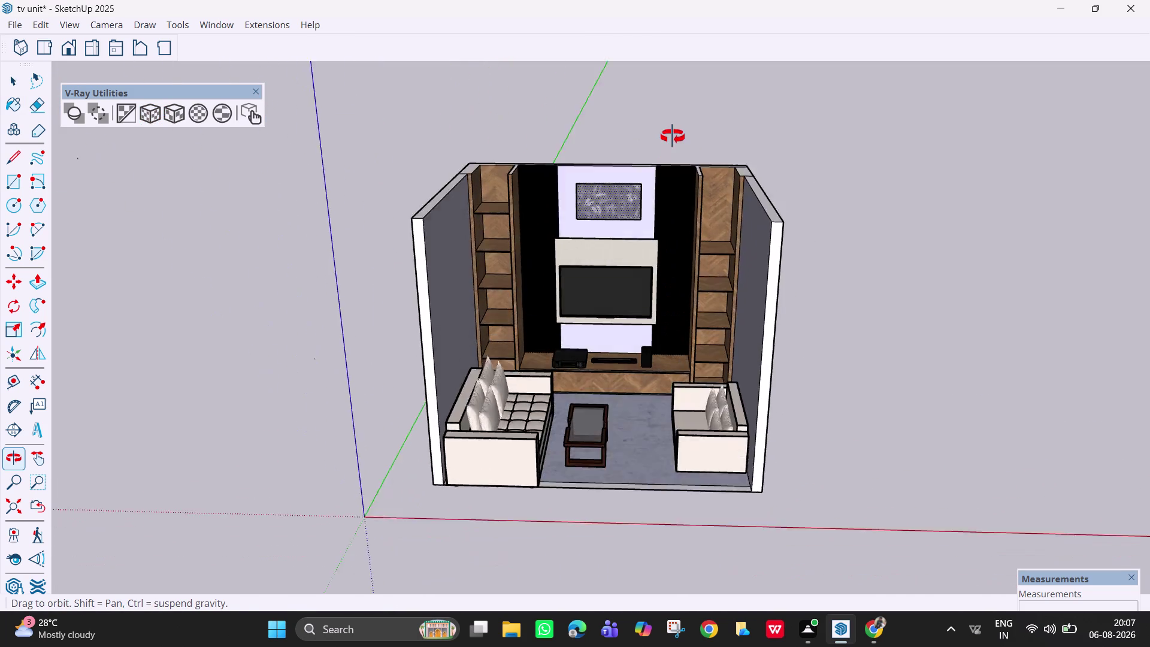
middle_drag(672, 151, 675, 126)
scroll(down, 3)
middle_drag(677, 237, 671, 275)
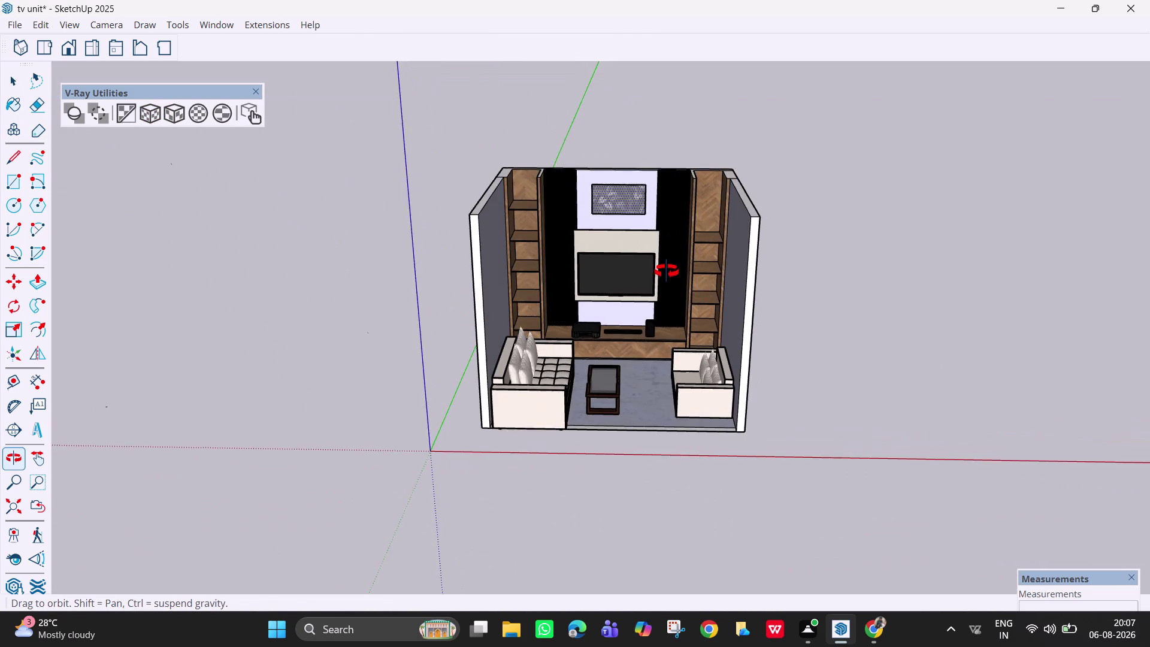
middle_drag(672, 275, 661, 268)
Save the tv unit model, dismiss the V-Ray update notification, and open the File menu.
key(ctrl+s)
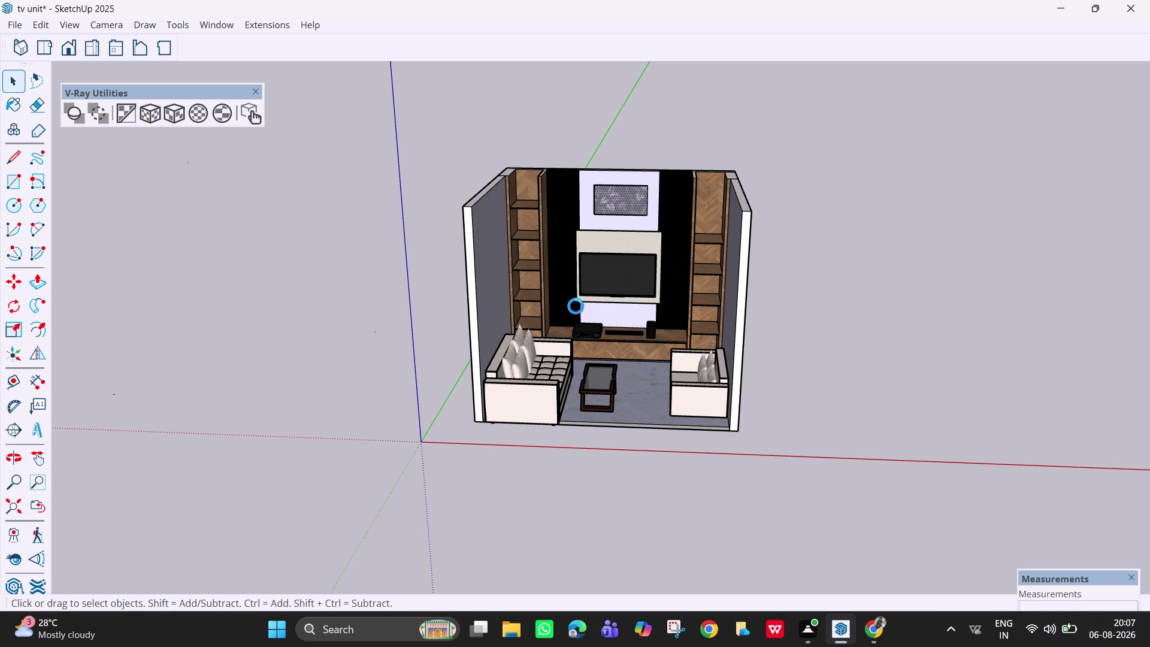
key(ctrl+s)
key(Escape)
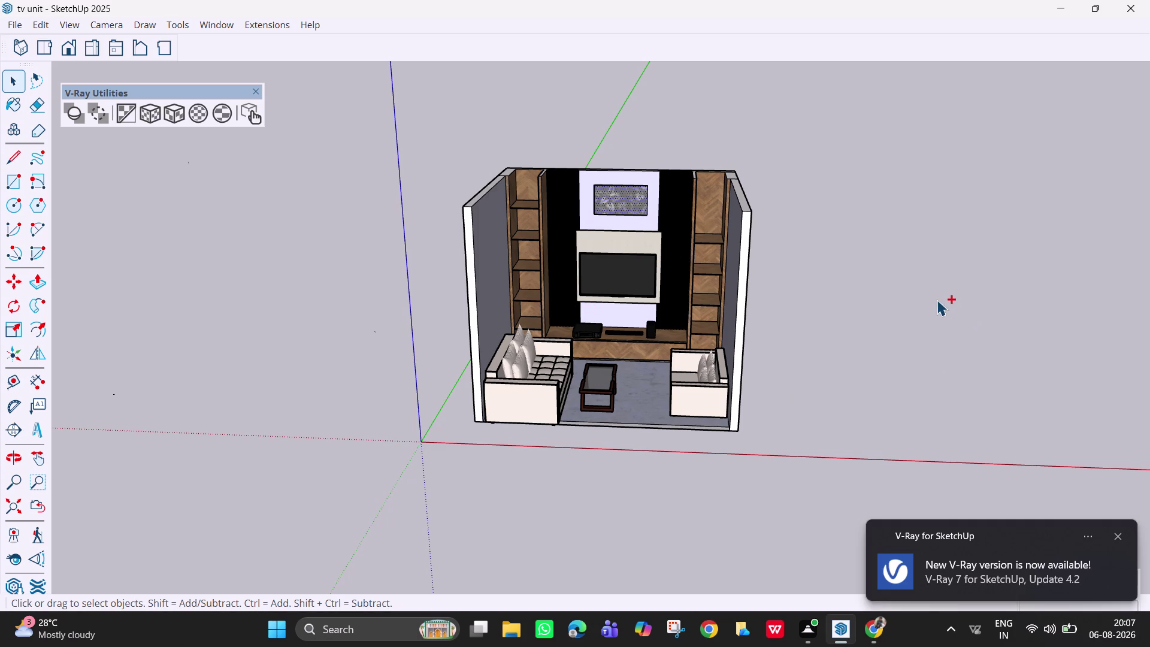
key(space)
key(ctrl+s)
click(928, 326)
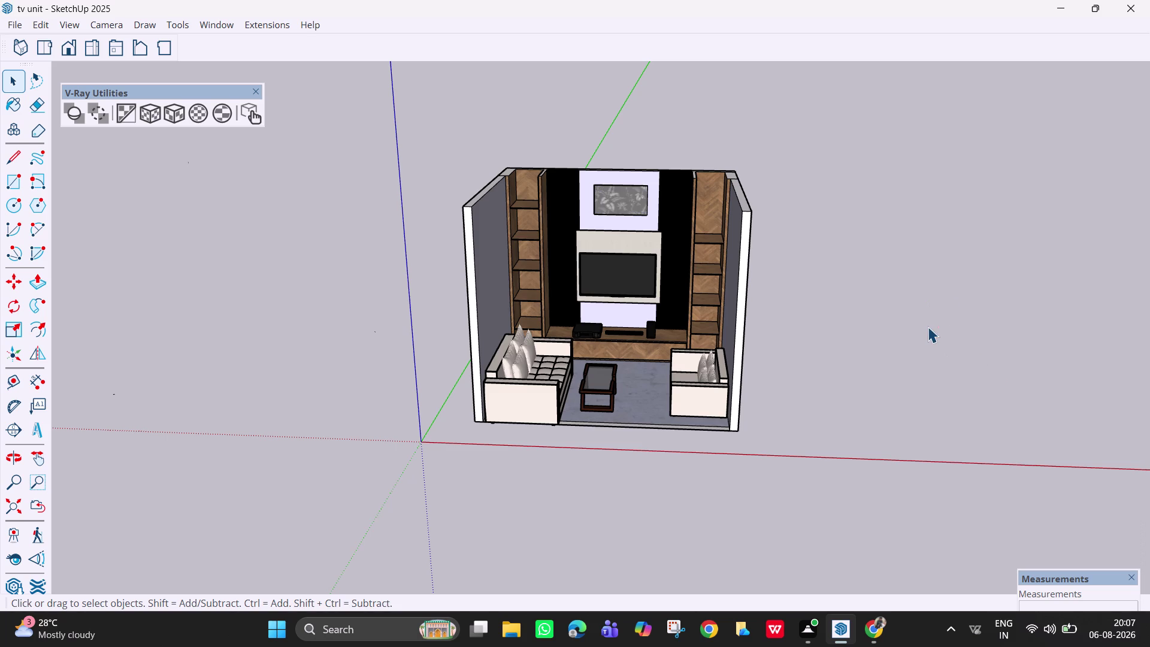
key(space)
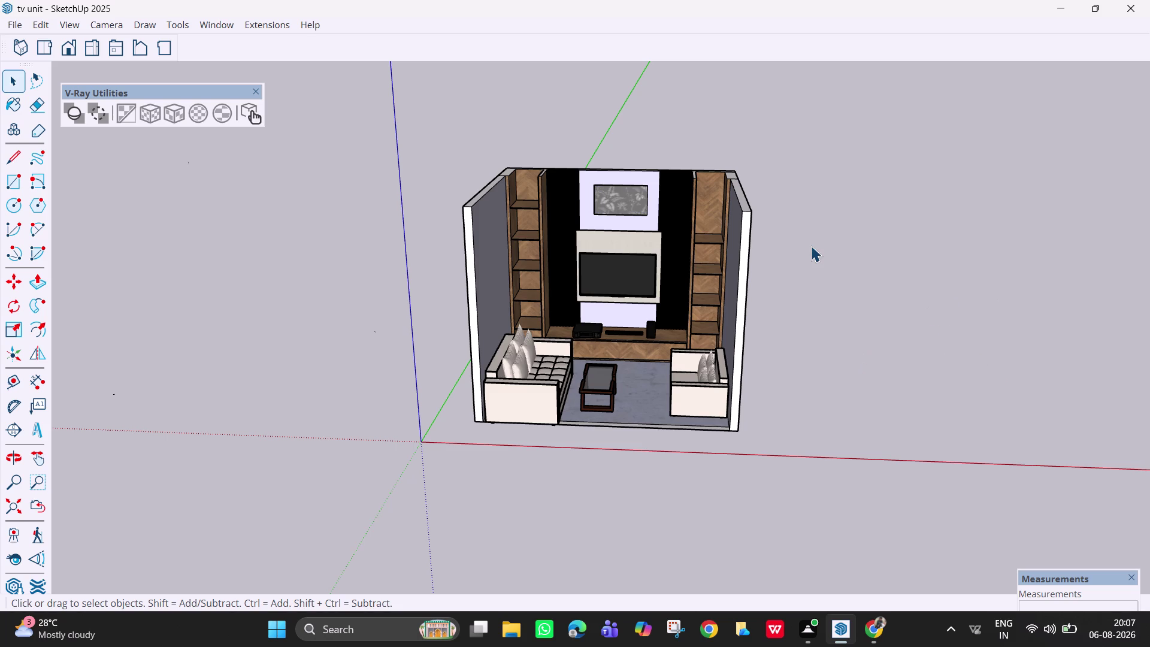
key(ctrl+s)
click(19, 24)
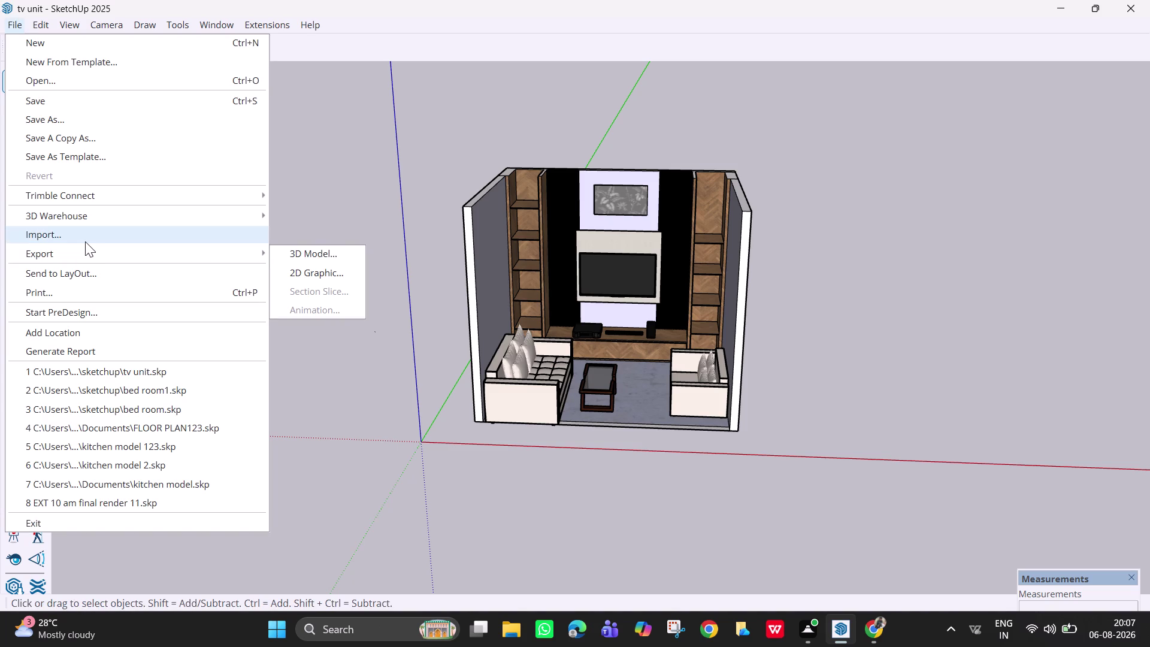
click(237, 236)
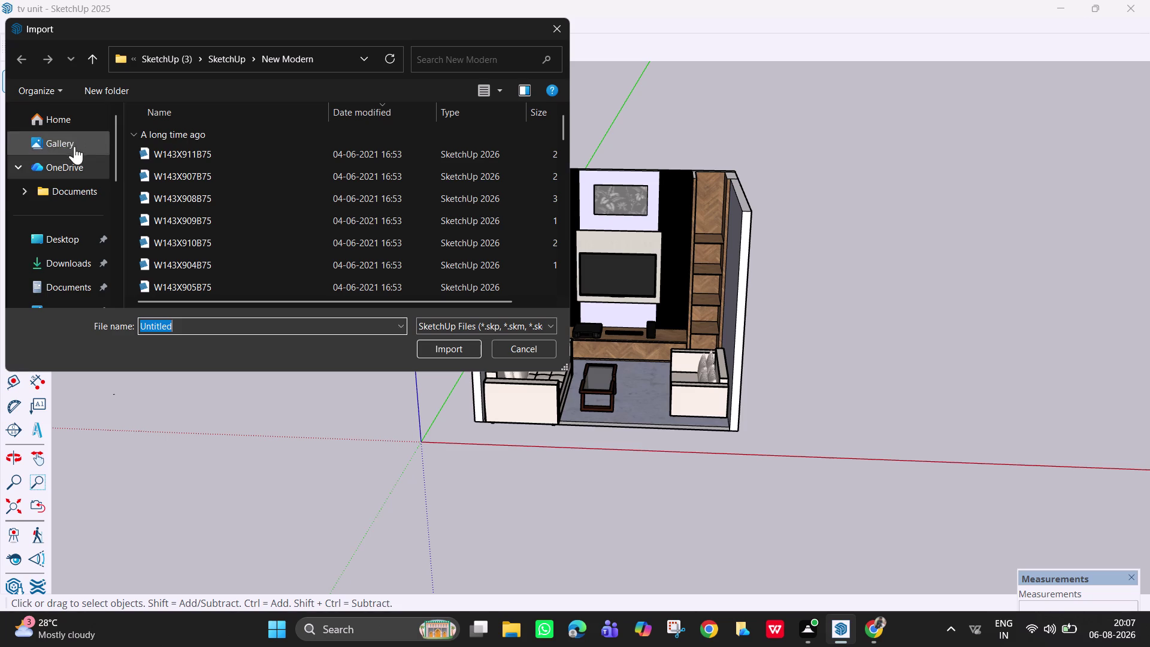
click(72, 282)
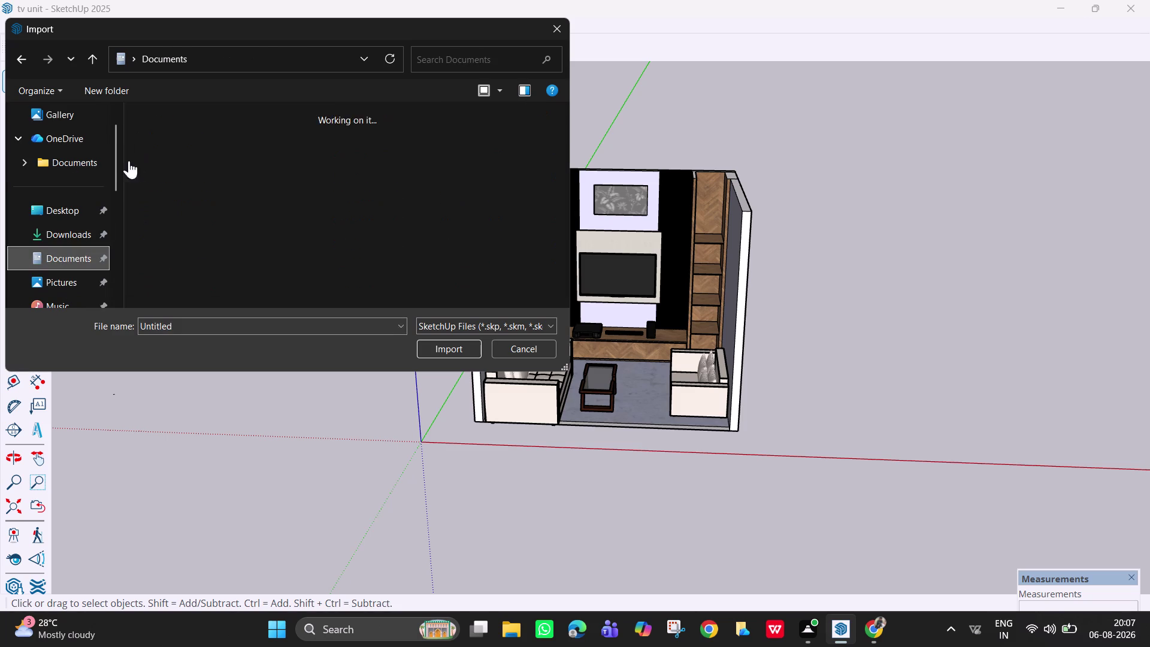
scroll(down, 3)
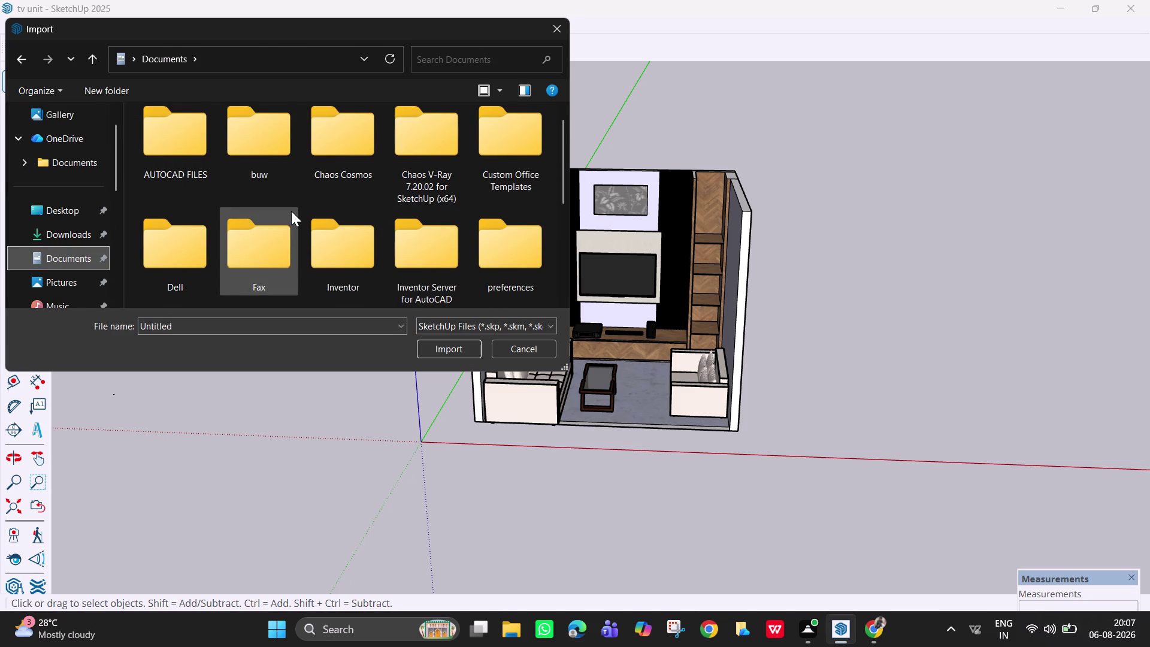
scroll(down, 3)
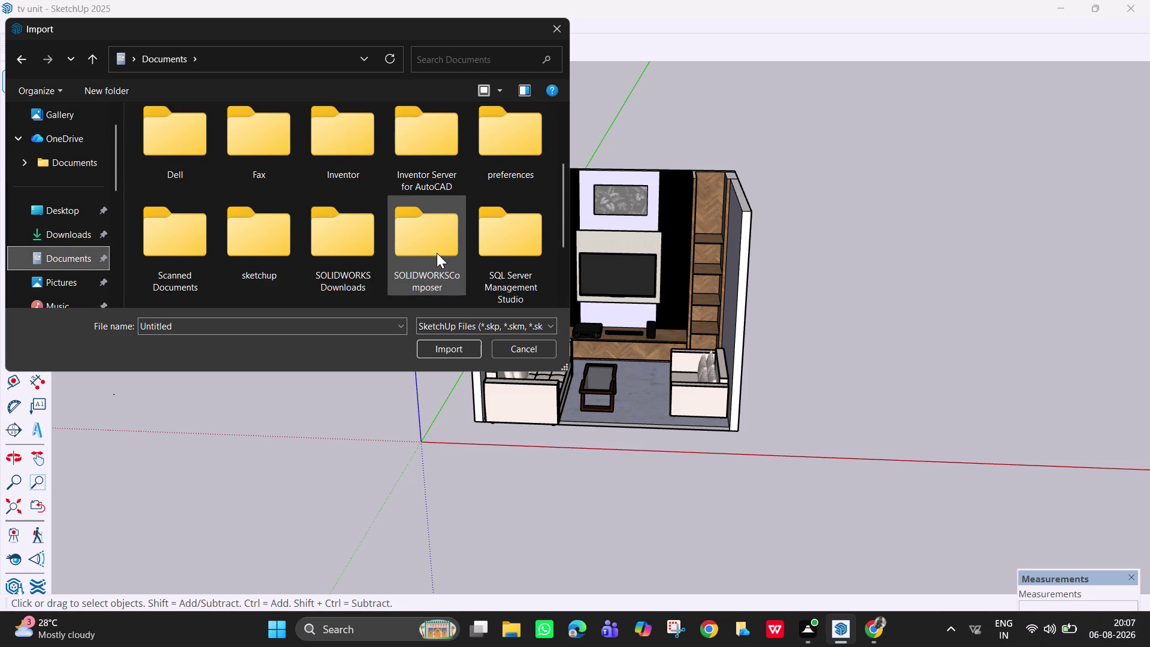
double_click(295, 251)
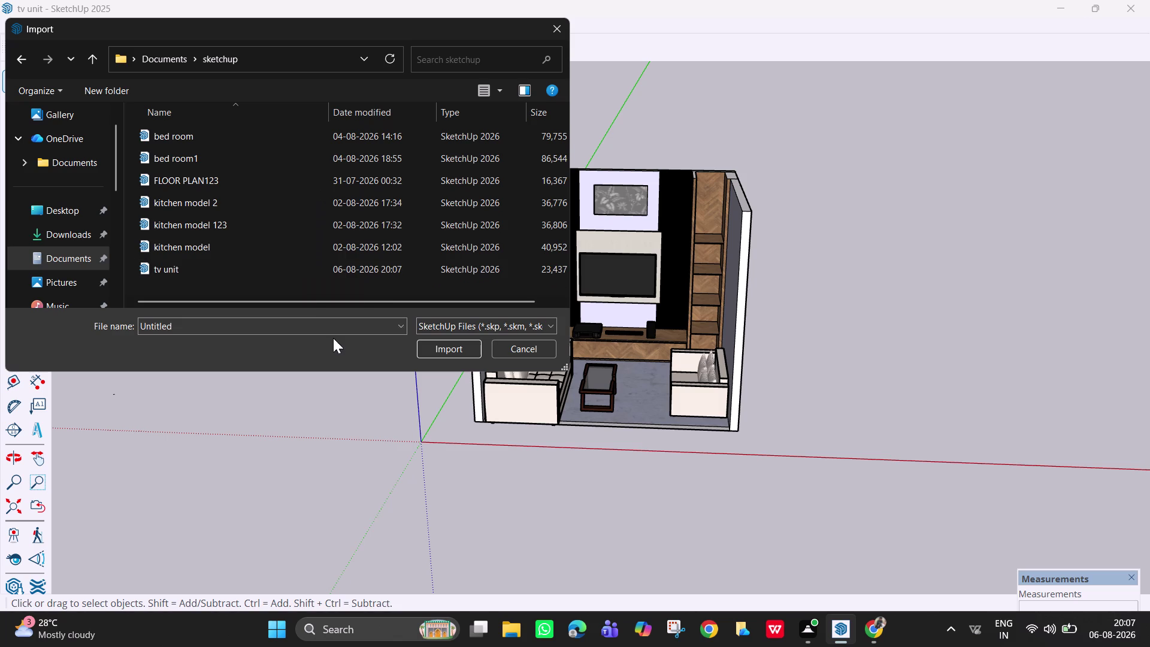
click(354, 325)
click(398, 328)
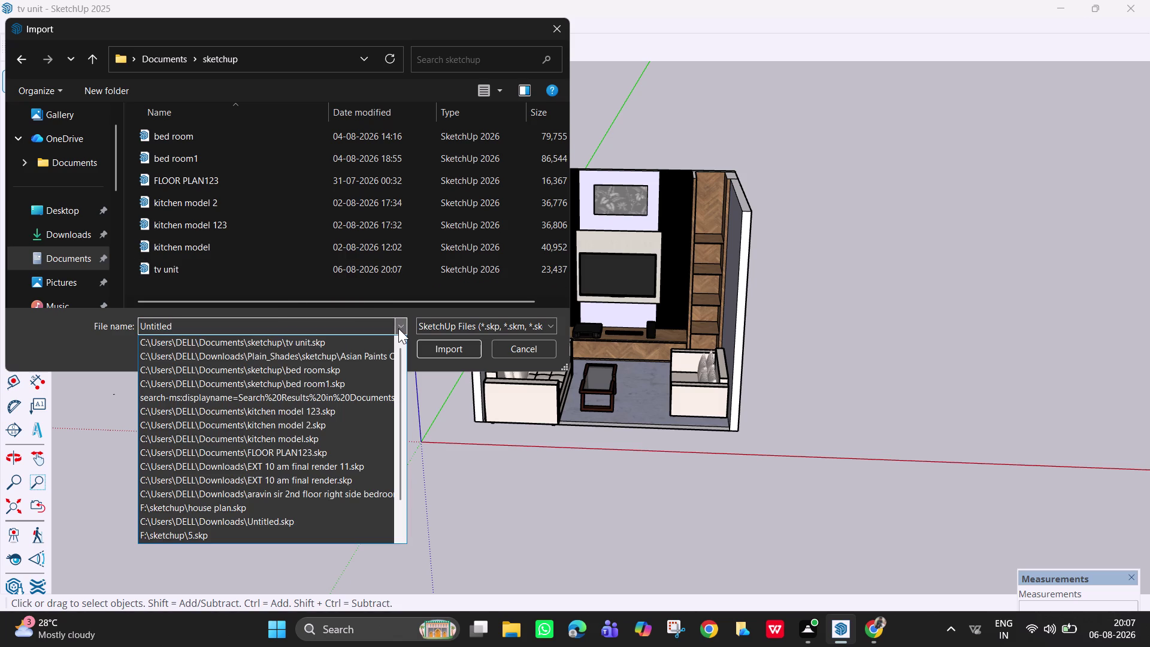
click(507, 324)
click(508, 324)
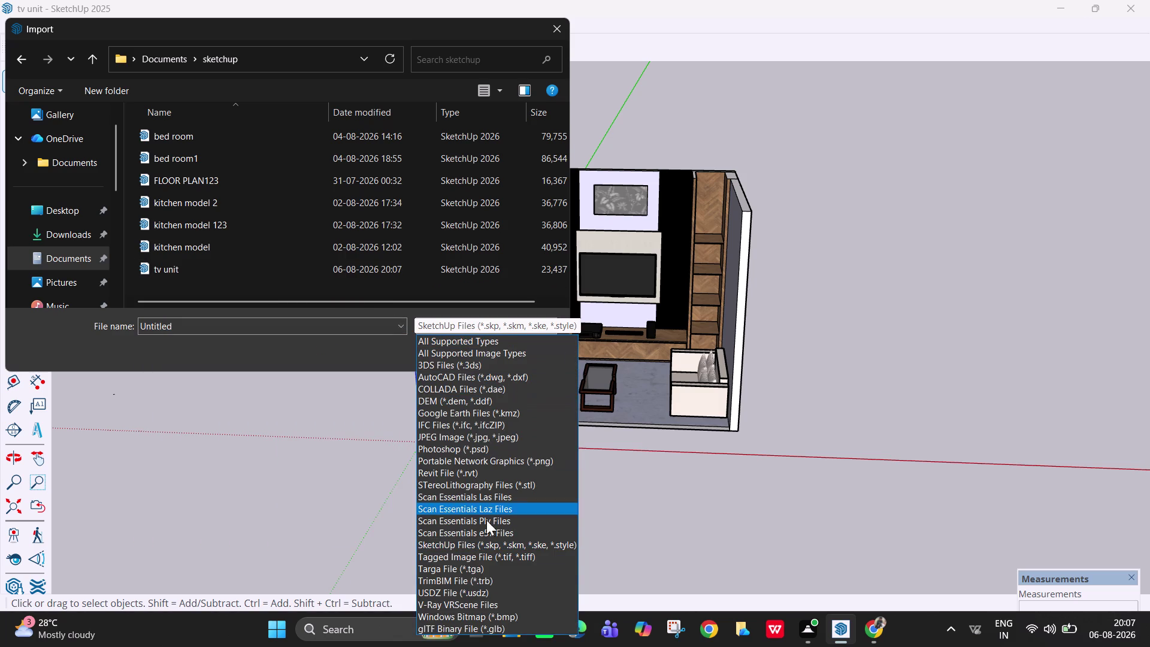
click(553, 31)
click(553, 31)
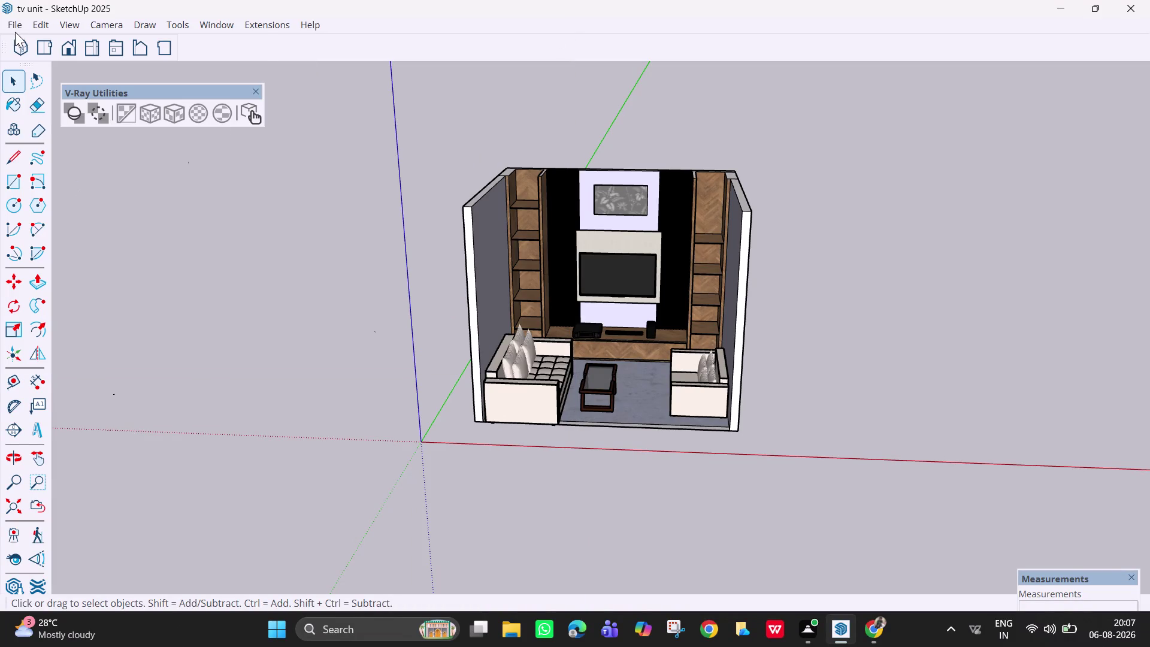
click(13, 29)
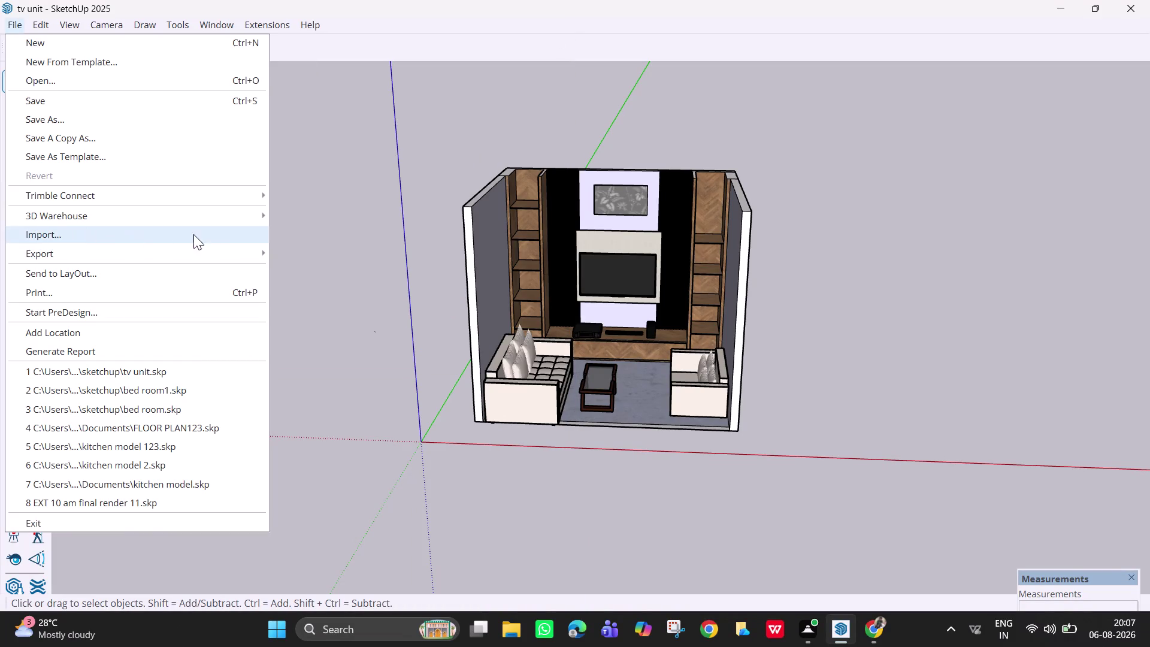
click(324, 276)
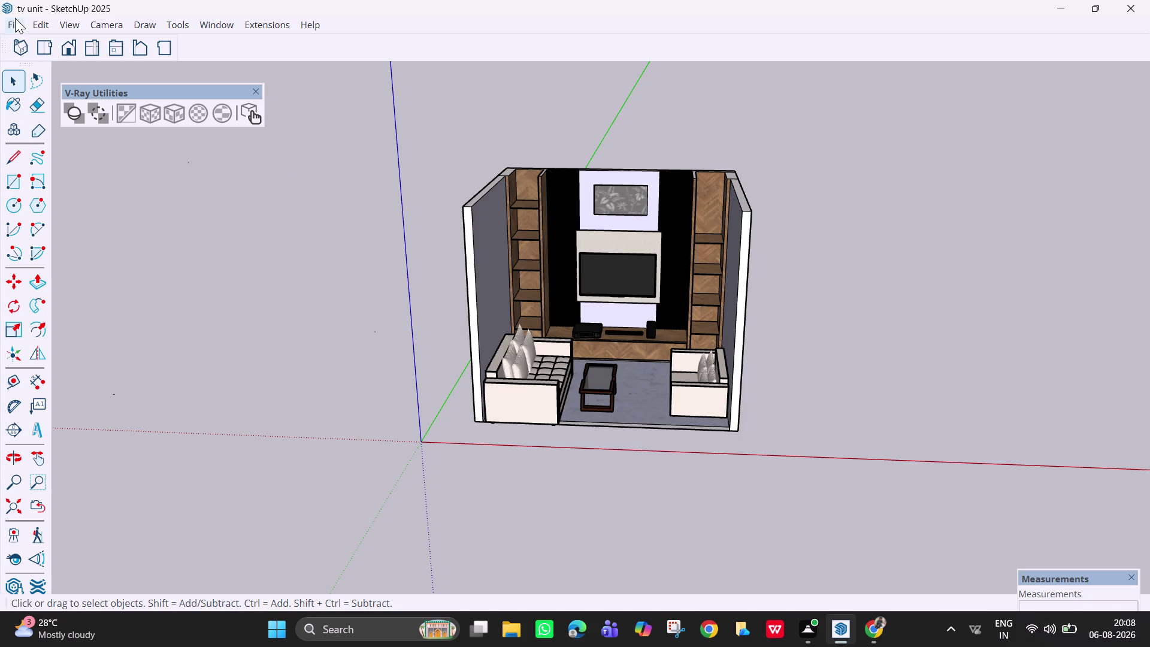
Export the current view as a 2D graphic with Save as type PDF File (*.pdf).
scroll(up, 3)
scroll(down, 3)
scroll(down, 3)
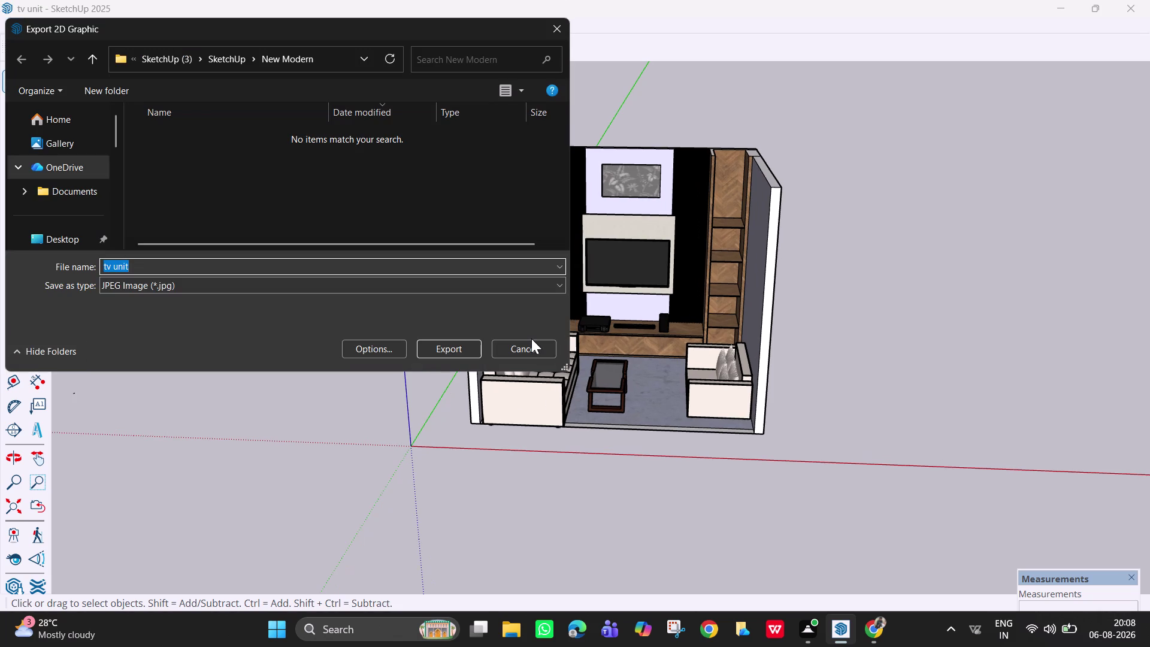
click(267, 285)
click(268, 299)
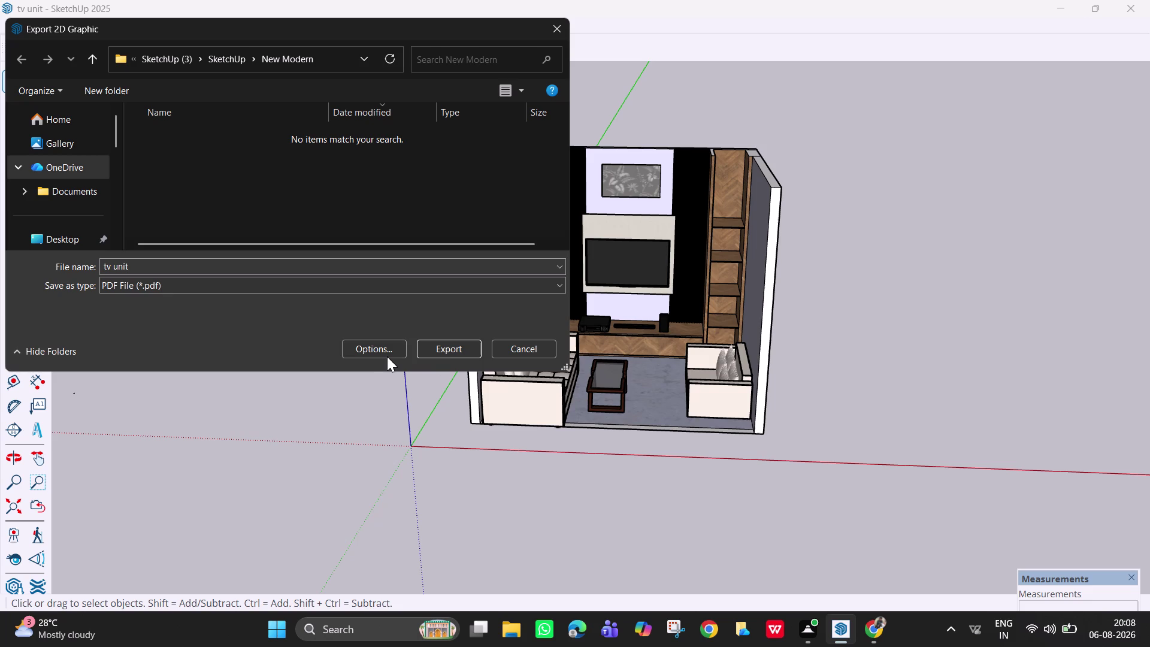
click(457, 352)
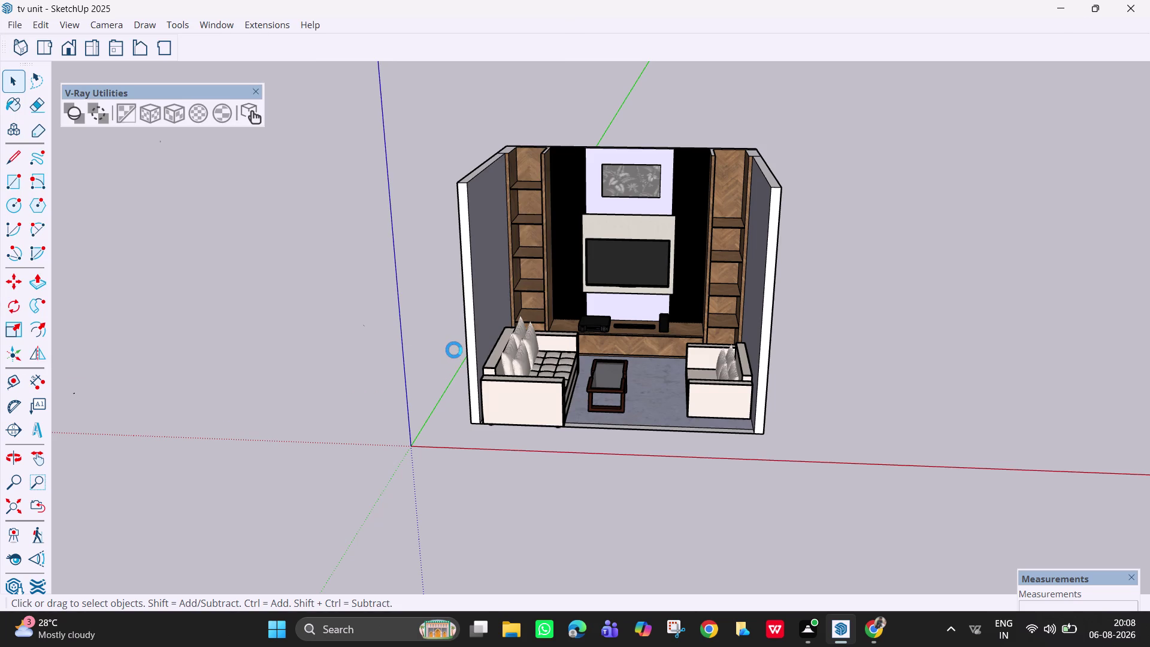